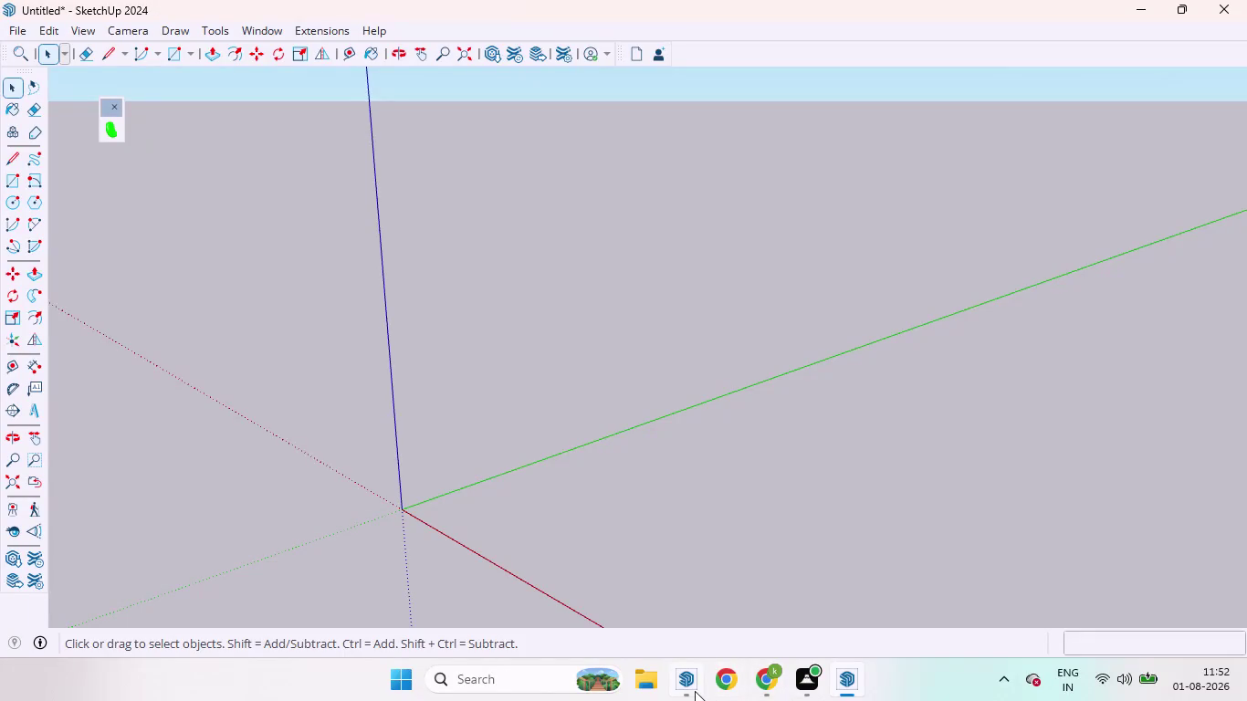
Open File Explorer from the taskbar beside the blank SketchUp model.
click(651, 682)
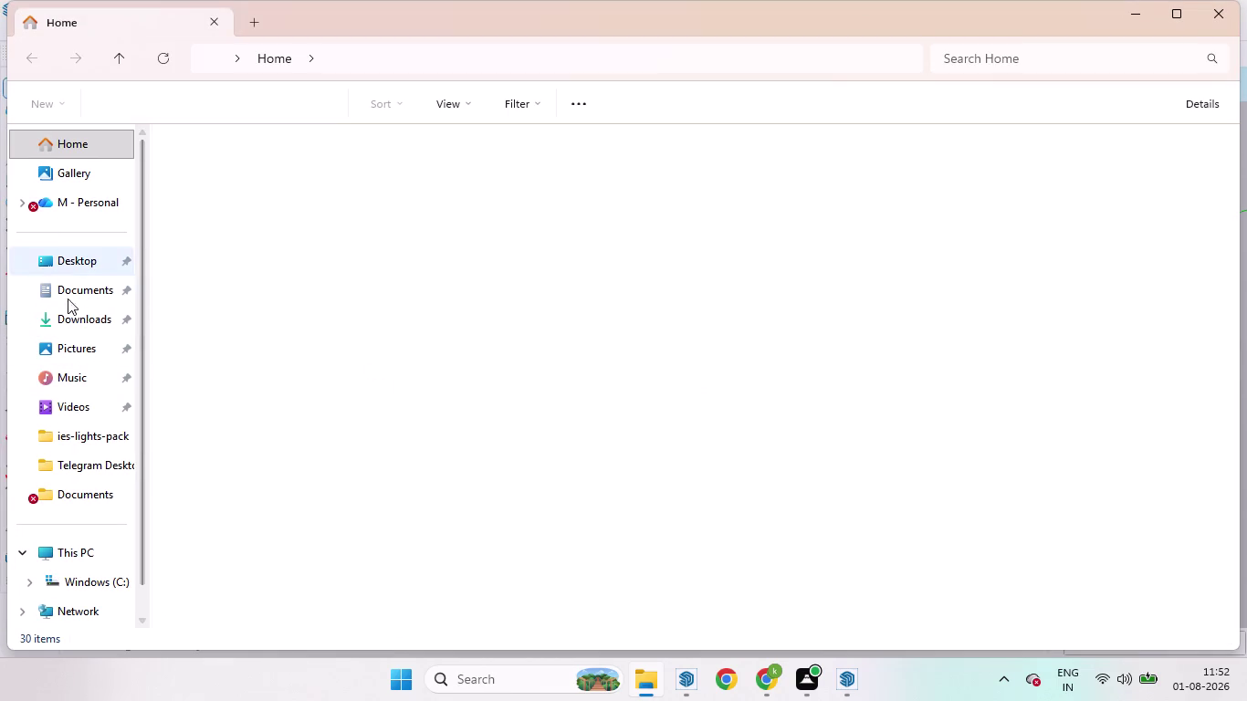
Open the 't_v unit' reference photo from the Downloads folder in Photos.
click(62, 315)
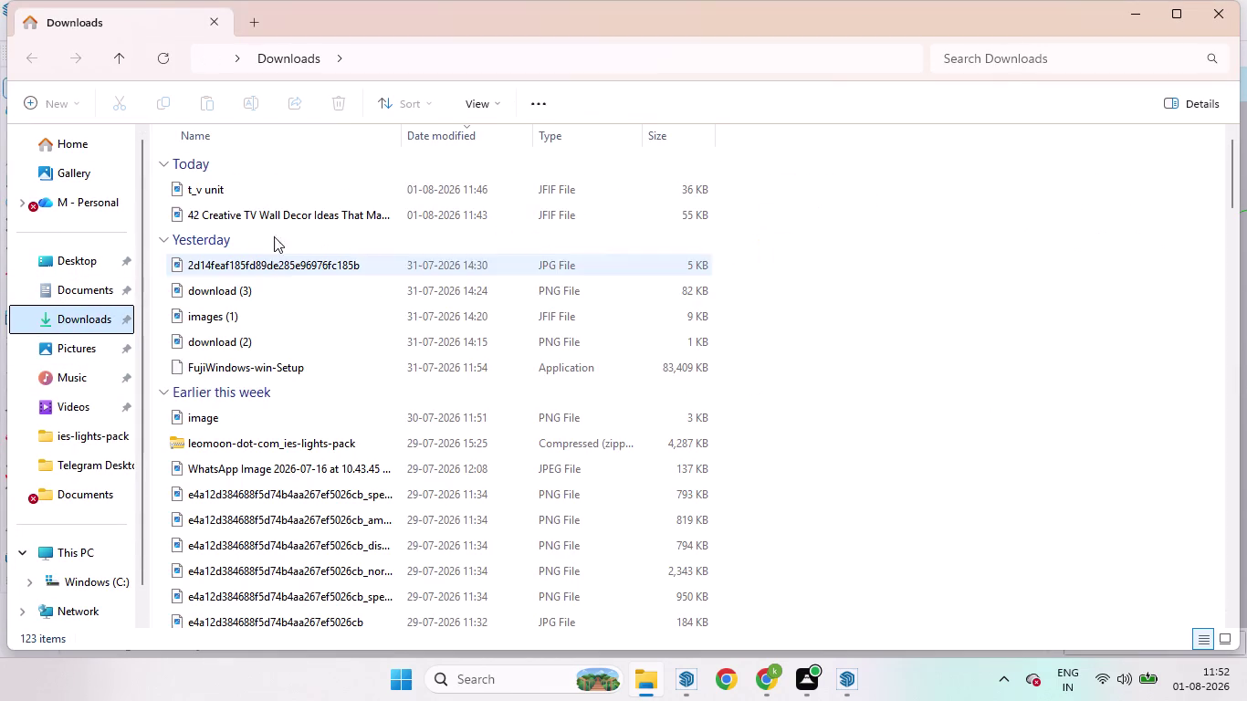
click(241, 198)
double_click(288, 196)
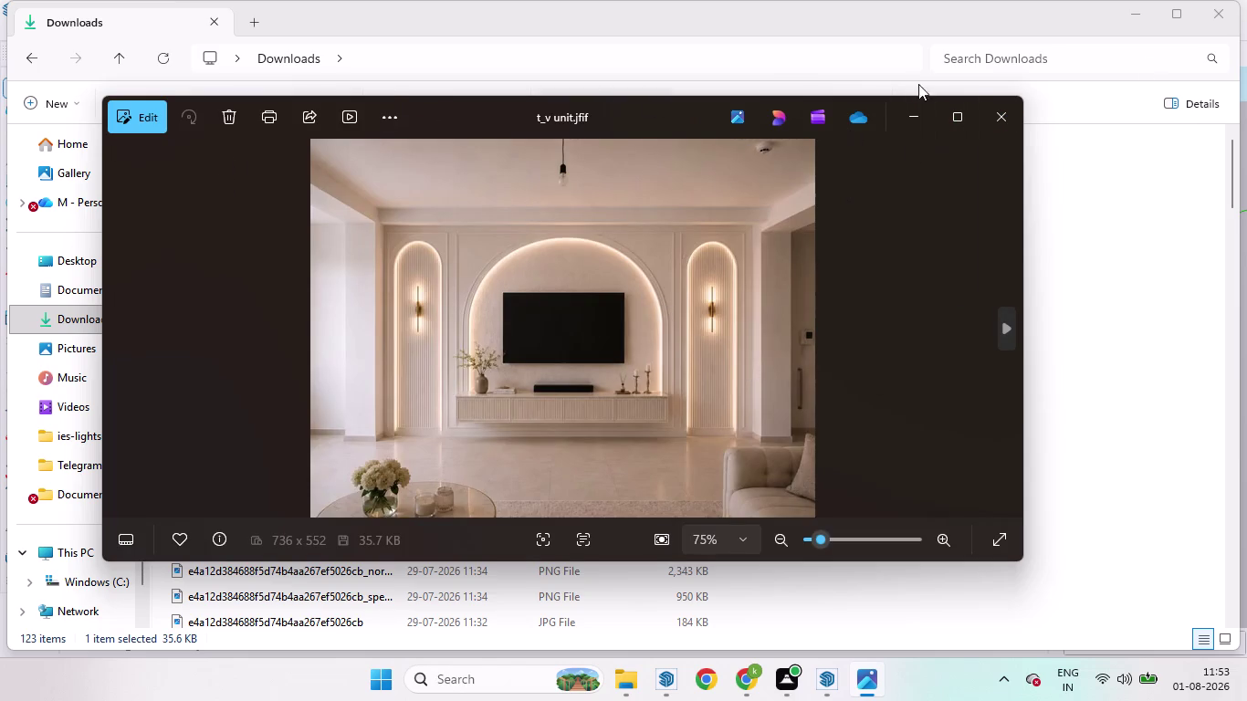
Move the Photos window aside, nudge the SketchUp axes view, and bring the photo back.
click(1221, 19)
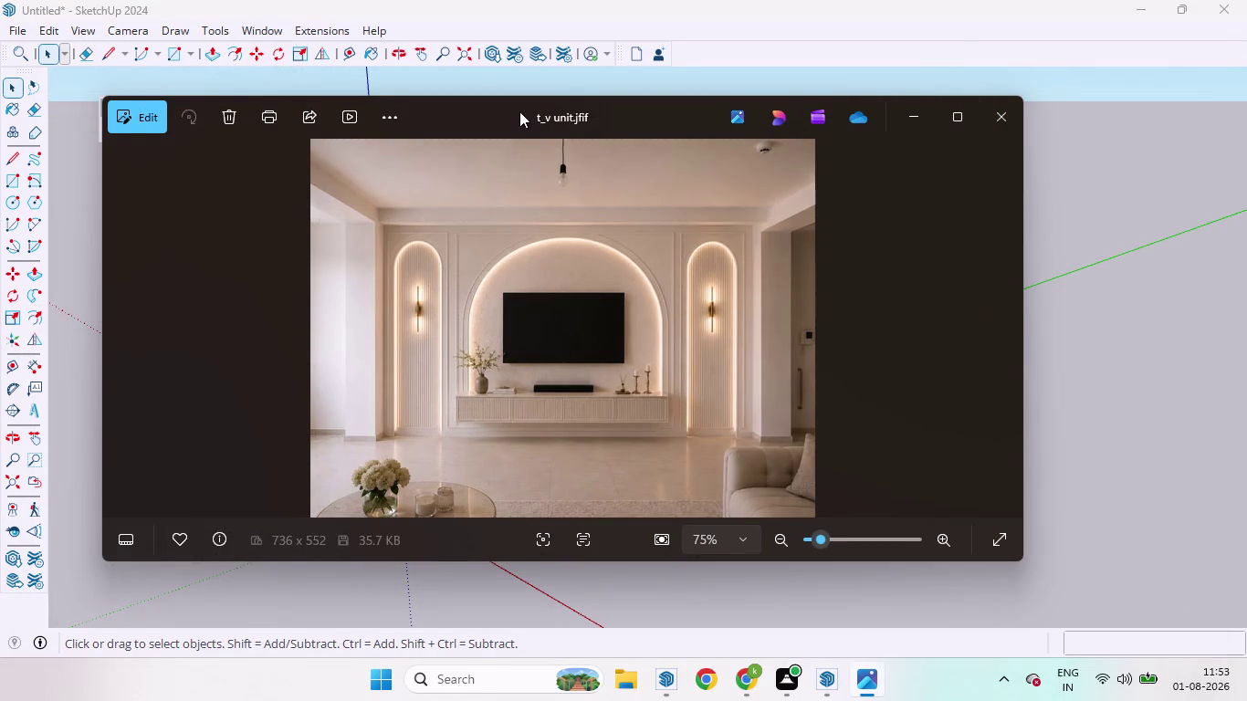
drag(519, 111, 1018, 196)
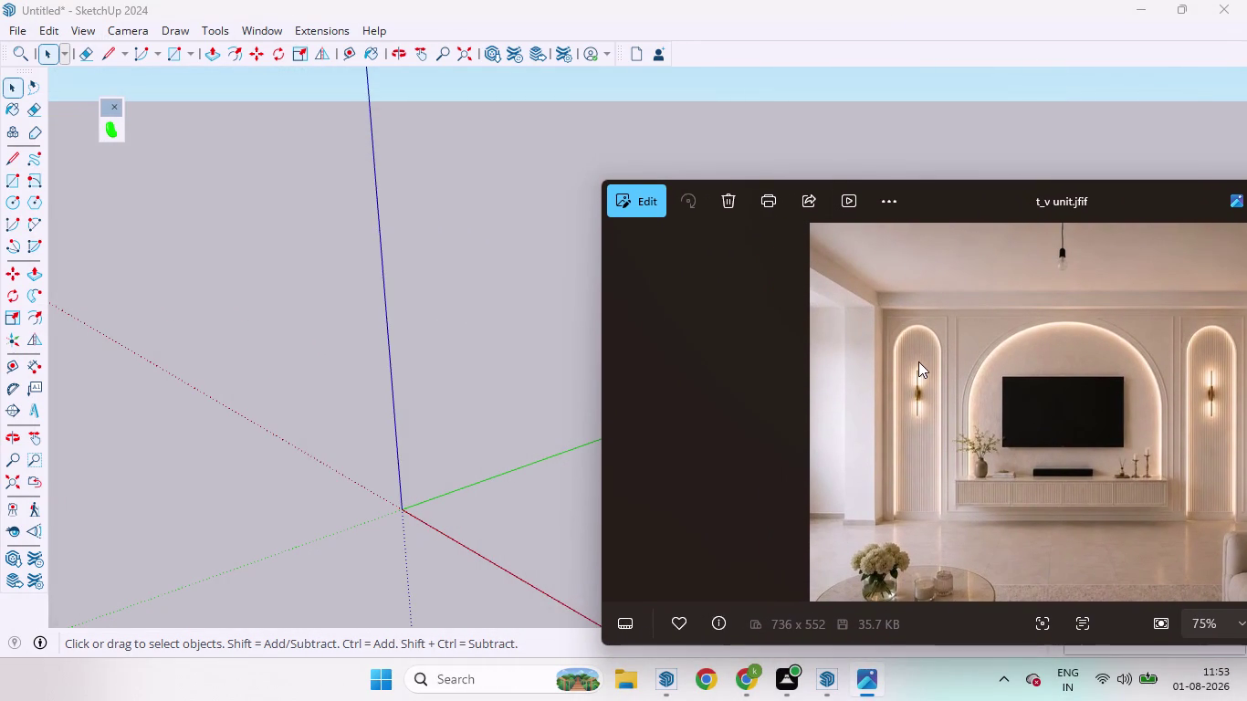
scroll(down, 3)
middle_drag(322, 324, 372, 323)
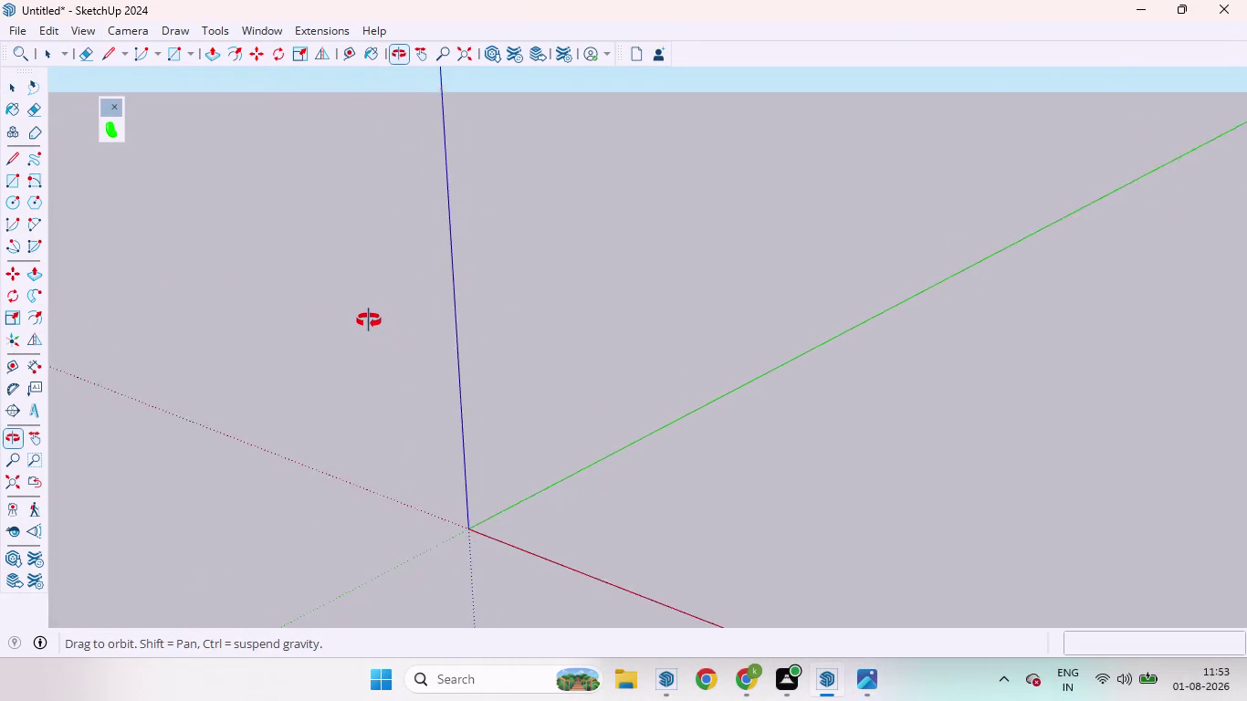
middle_drag(372, 323, 368, 321)
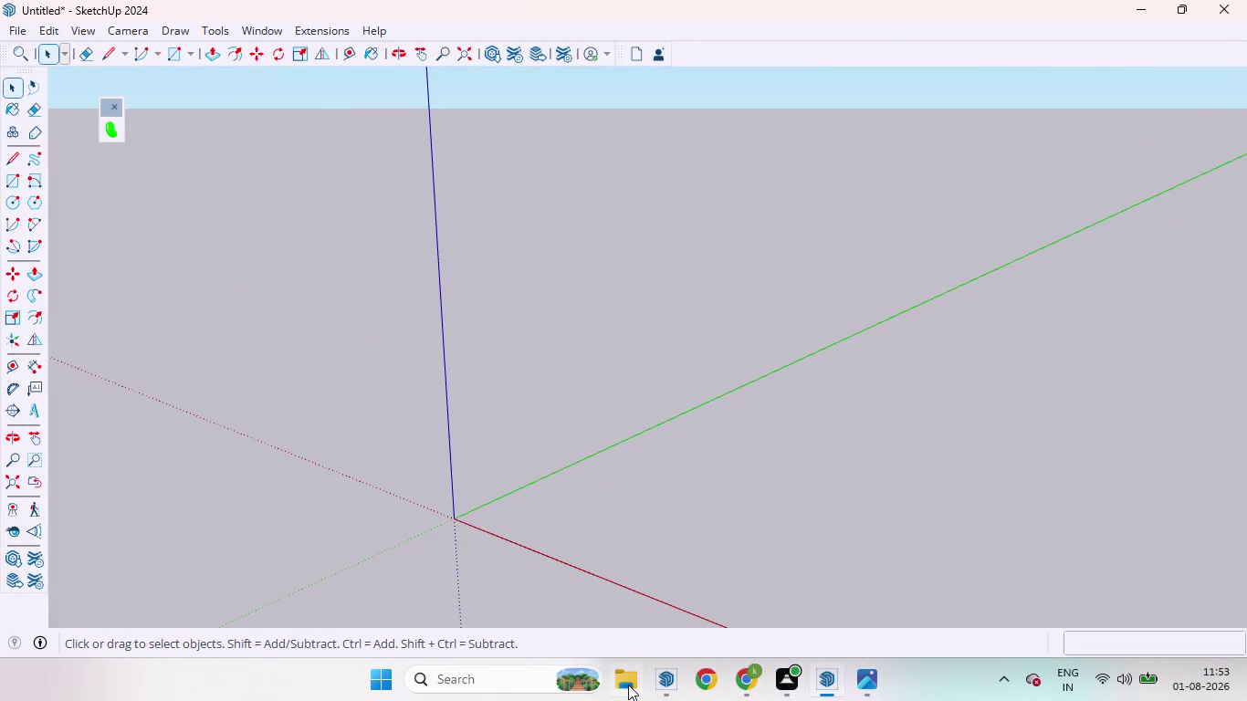
click(868, 597)
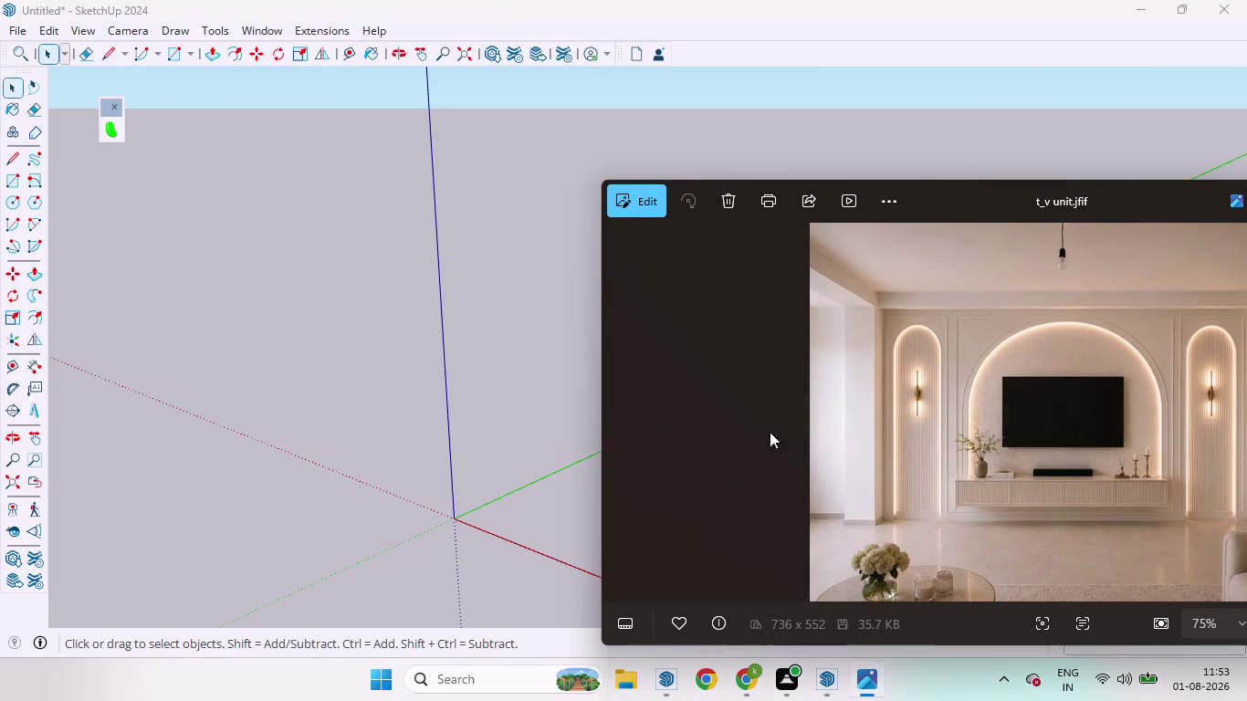
Snap the reference photo to the left half and SketchUp to the right half.
scroll(down, 3)
scroll(up, 3)
scroll(down, 3)
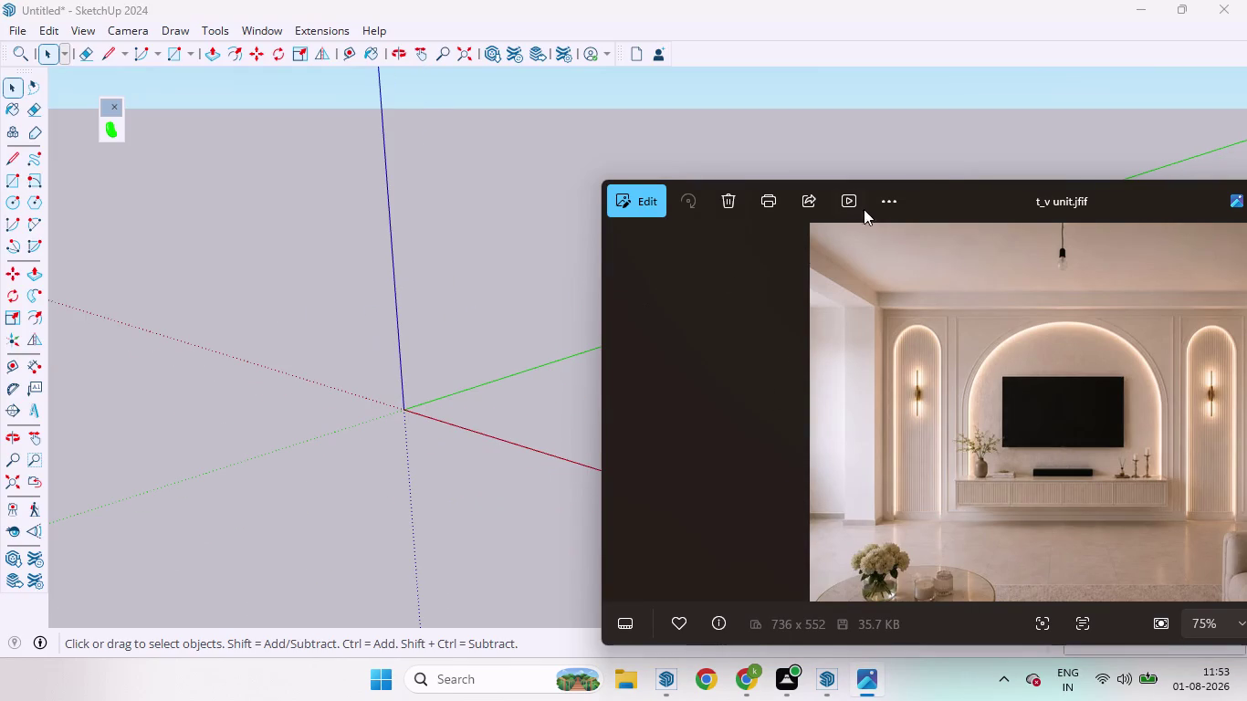
drag(949, 203, 982, 0)
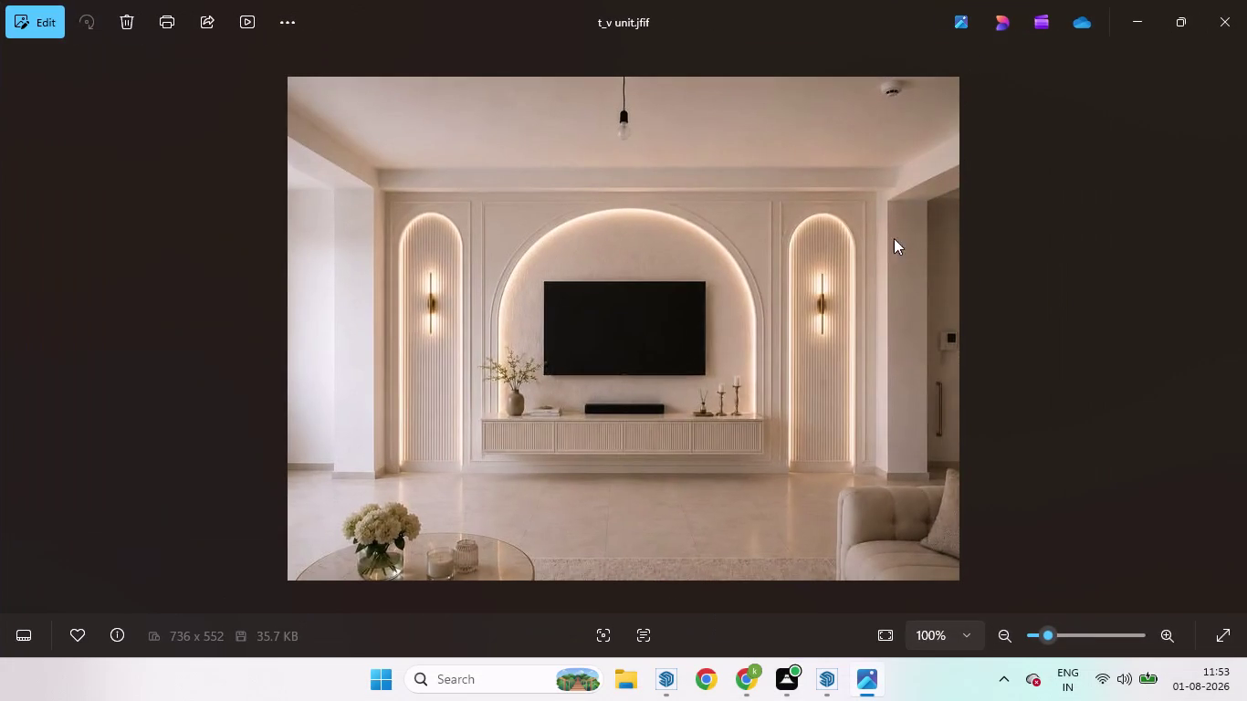
drag(755, 13, 998, 186)
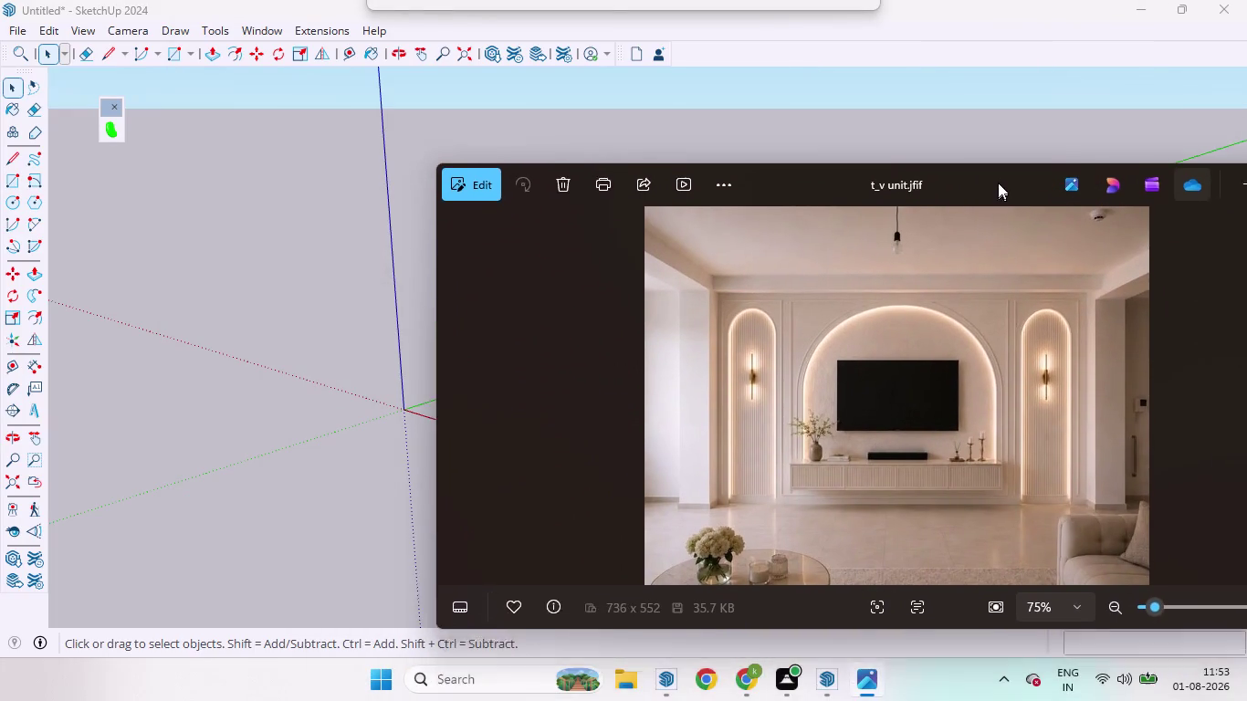
drag(998, 187, 118, 279)
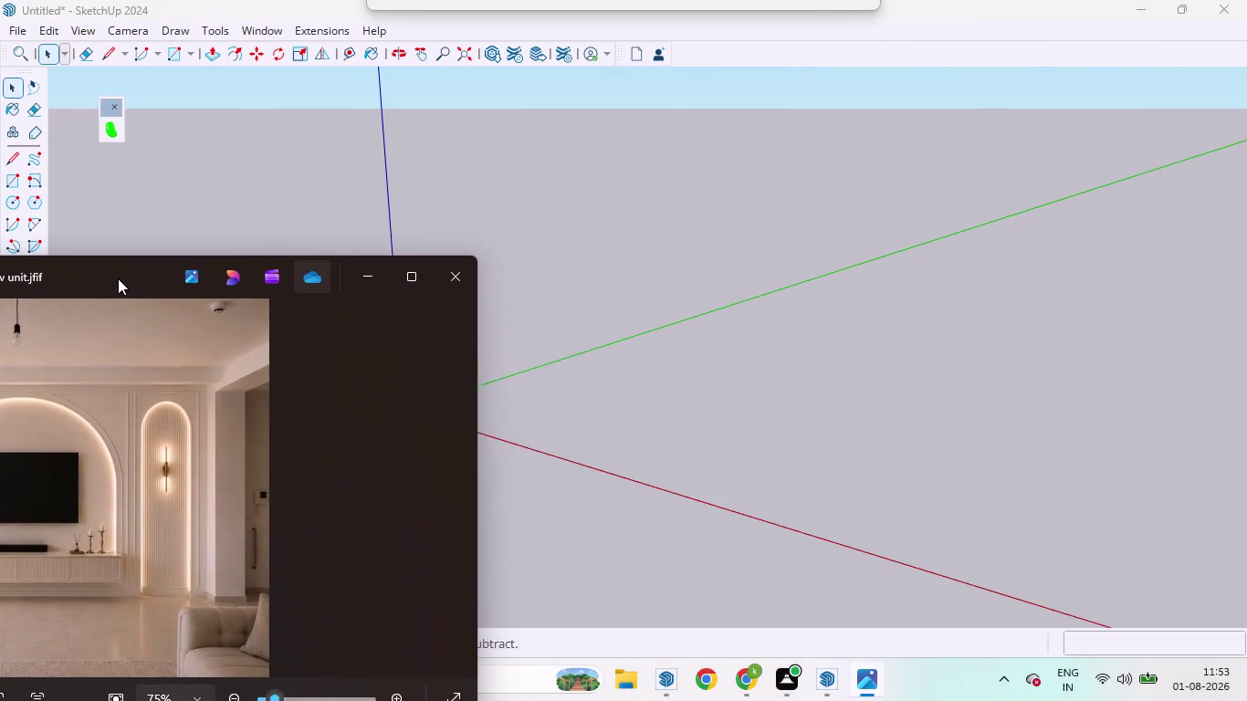
drag(117, 278, 0, 245)
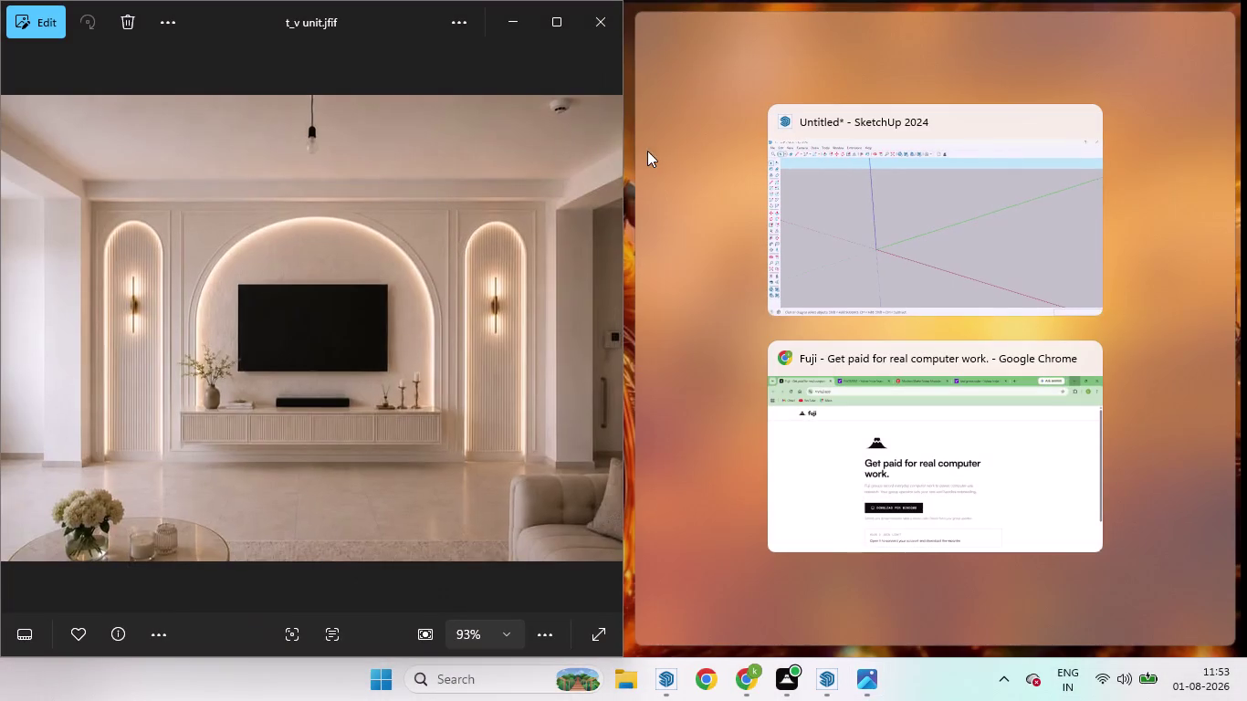
click(866, 237)
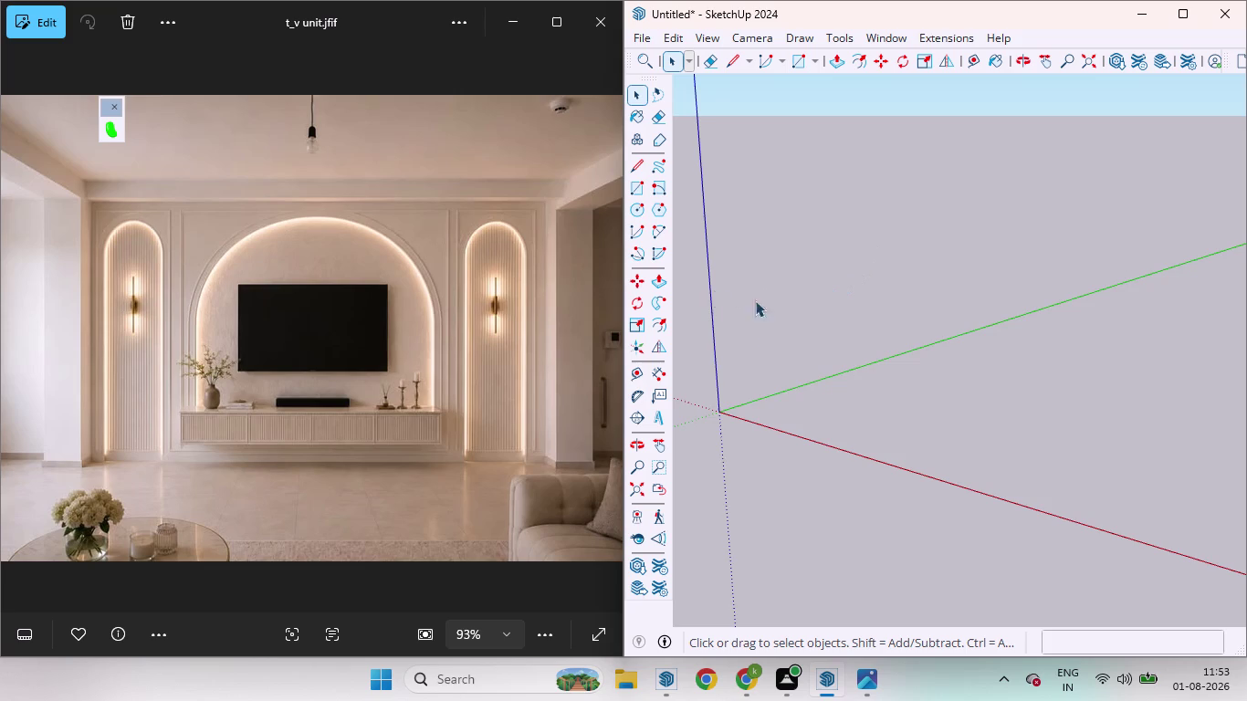
Drag the split divider left to narrow the photo and widen the SketchUp area.
scroll(down, 3)
scroll(up, 3)
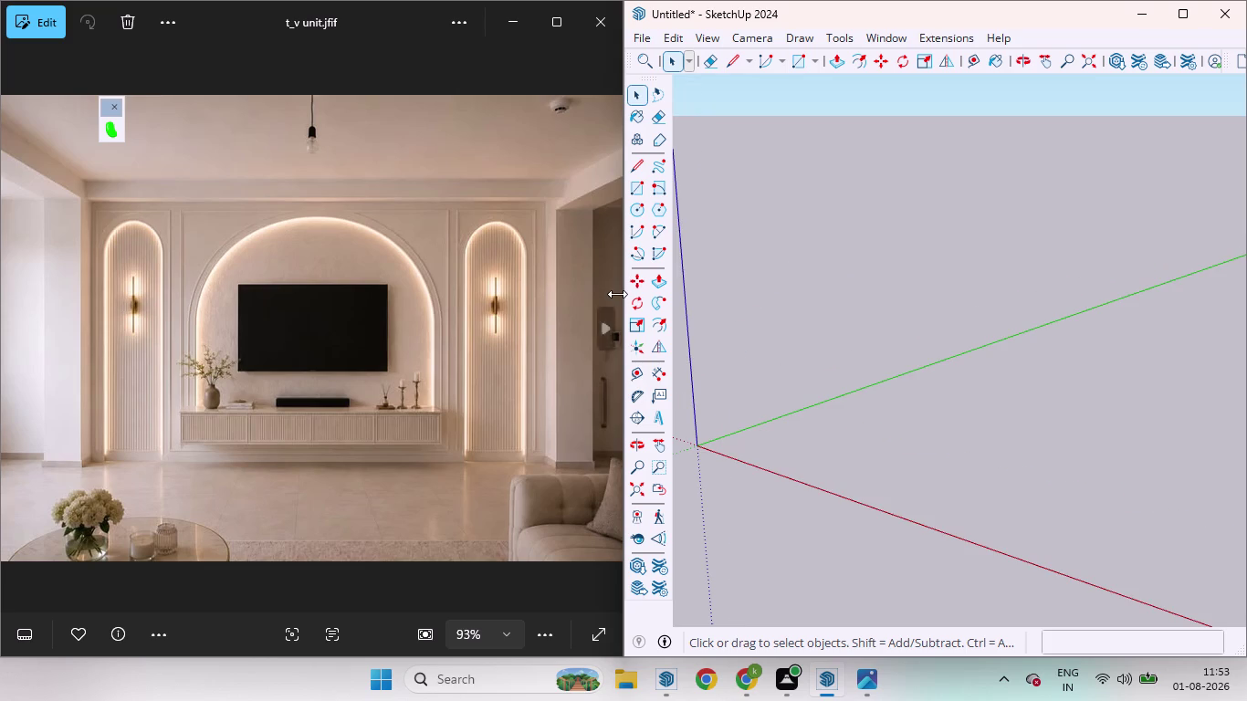
drag(619, 294, 463, 293)
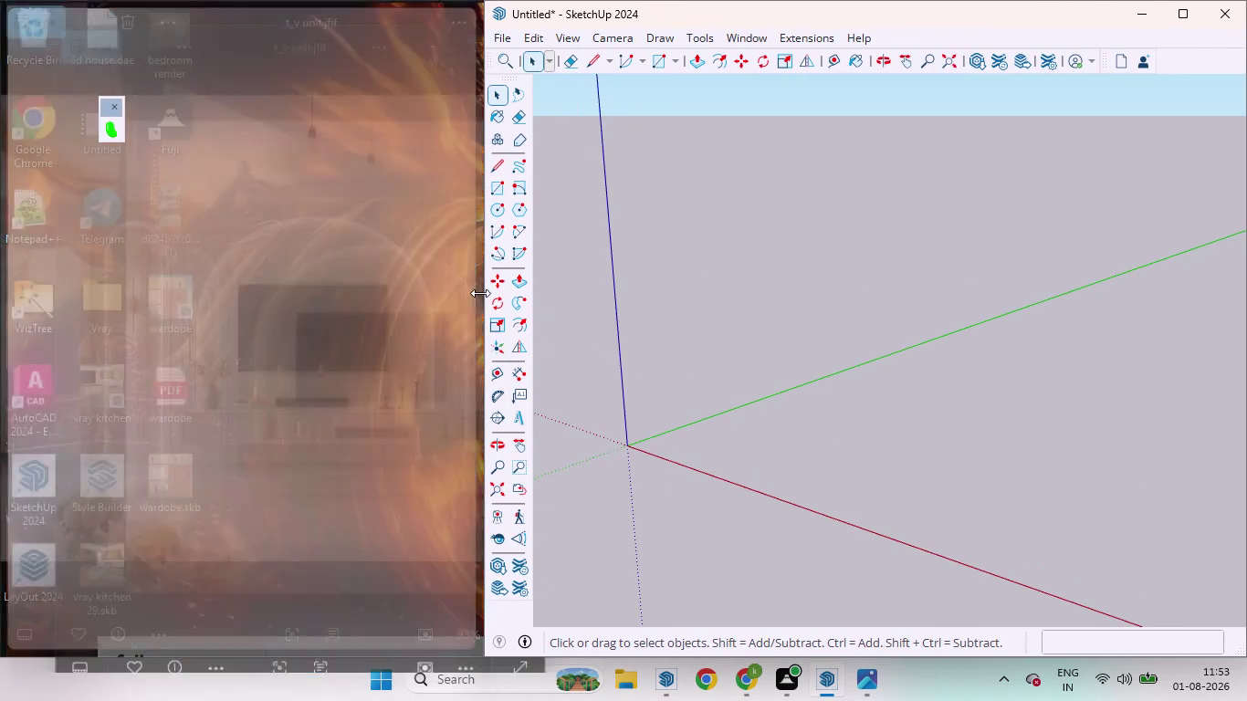
scroll(down, 3)
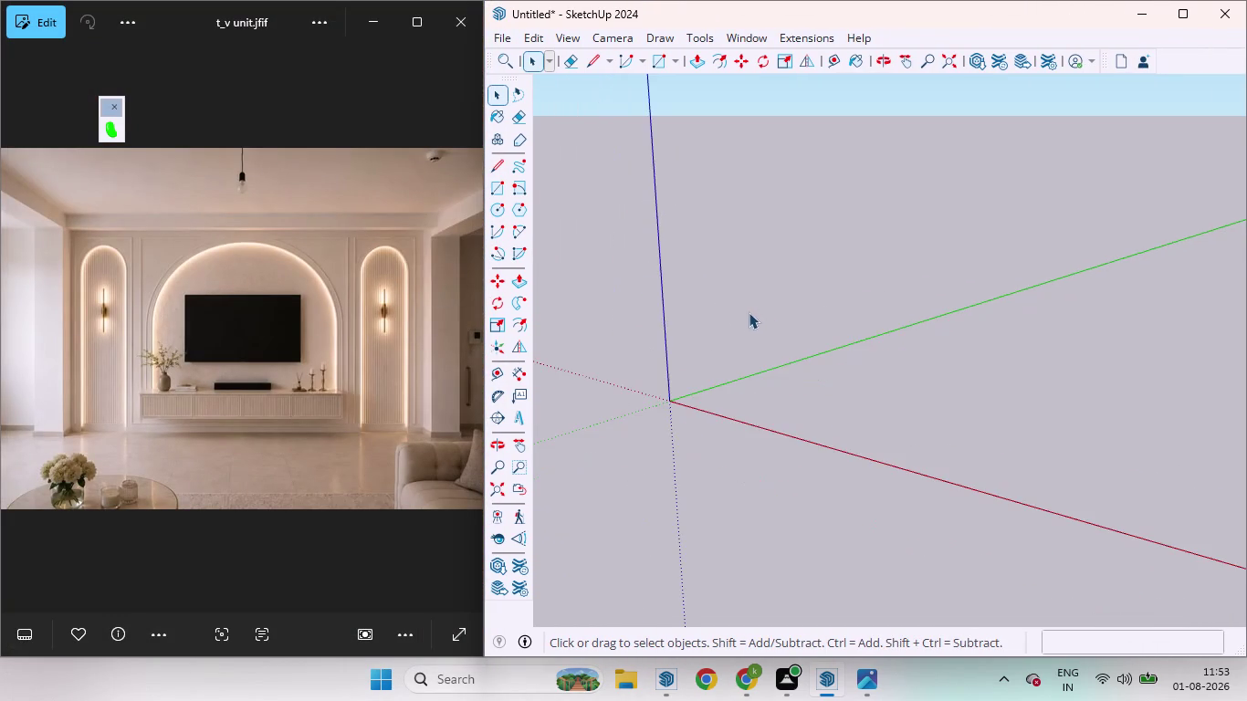
scroll(up, 3)
Orbit and zoom to frame the axes origin for drawing.
scroll(up, 3)
middle_drag(818, 259, 964, 180)
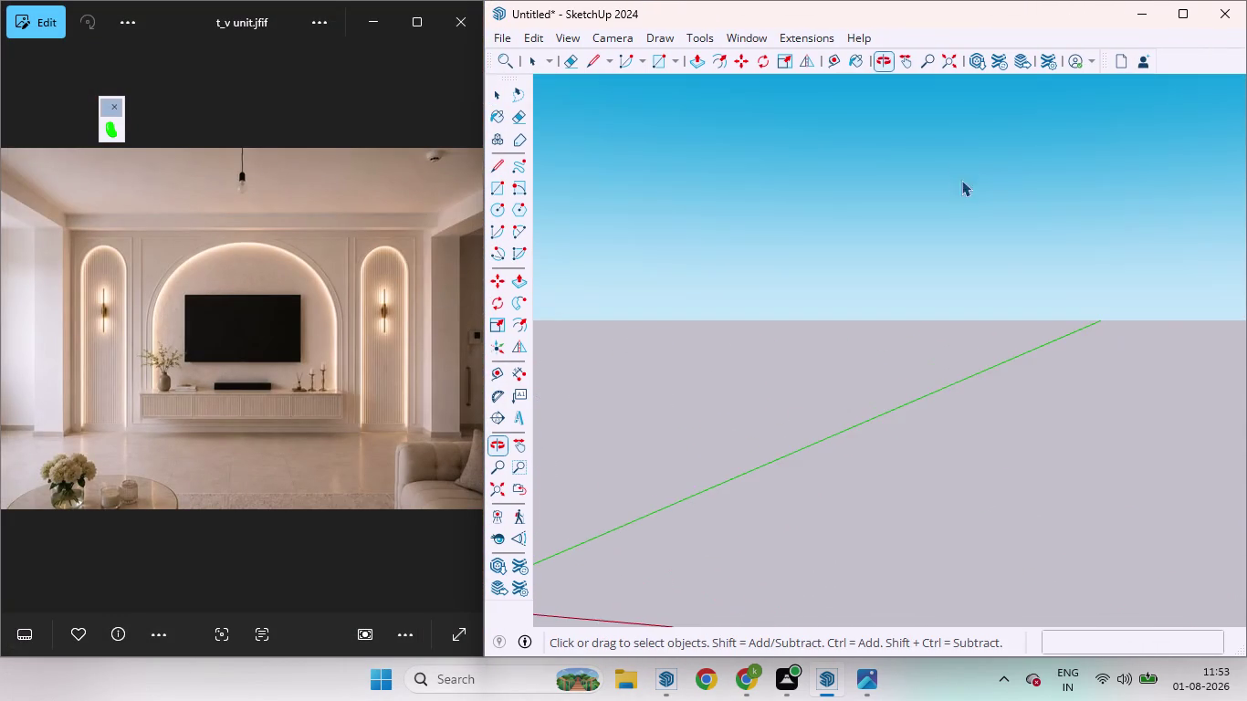
scroll(down, 3)
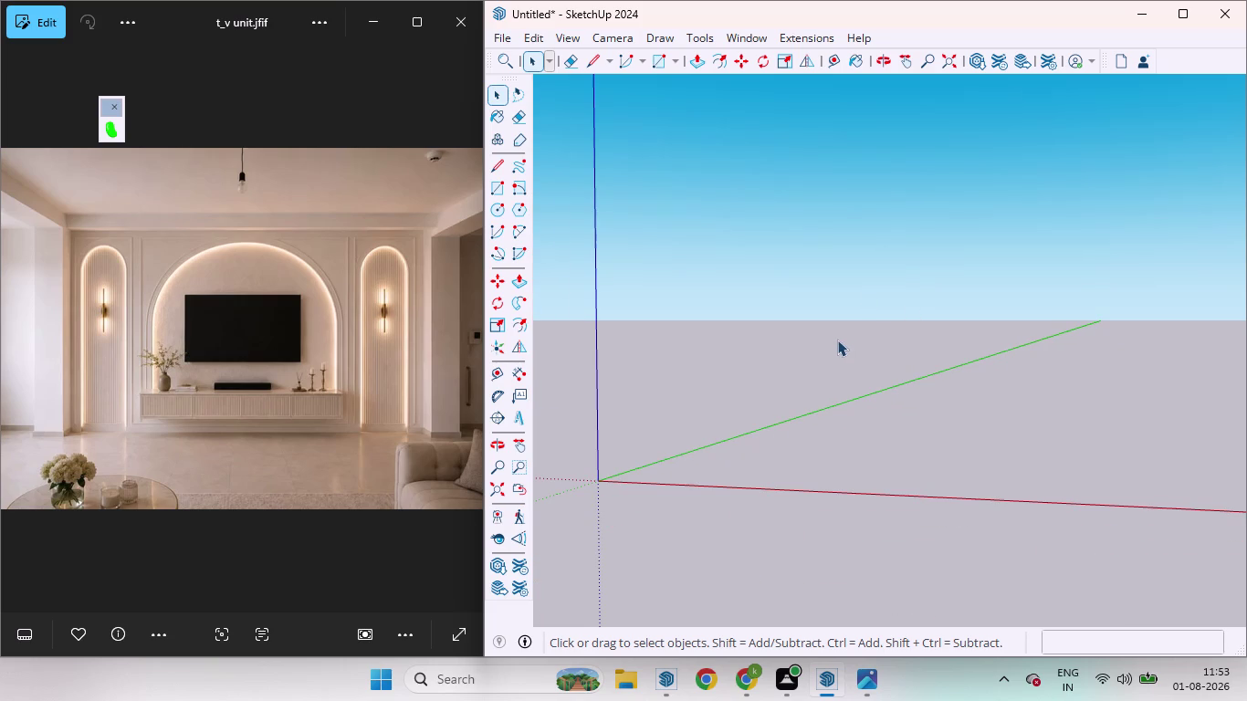
scroll(up, 3)
scroll(down, 3)
middle_drag(793, 362, 783, 481)
scroll(up, 3)
scroll(down, 3)
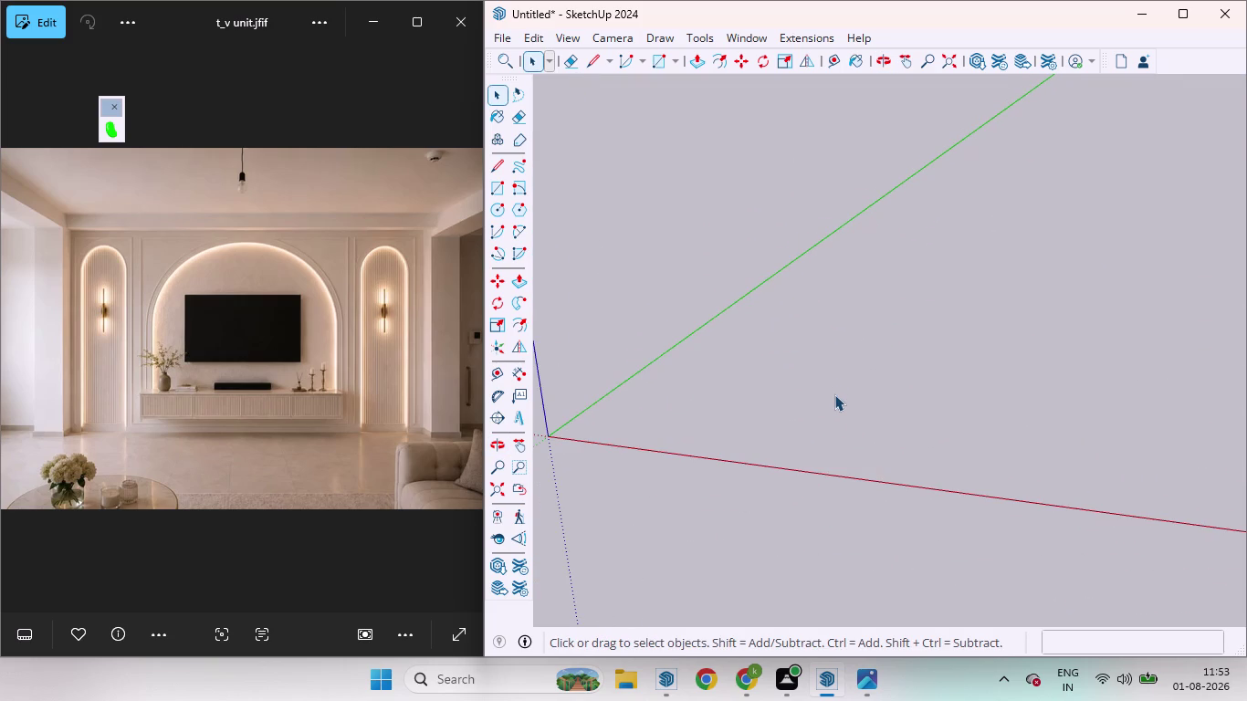
Draw a 10' line along the green axis, then undo it.
key(l)
click(598, 432)
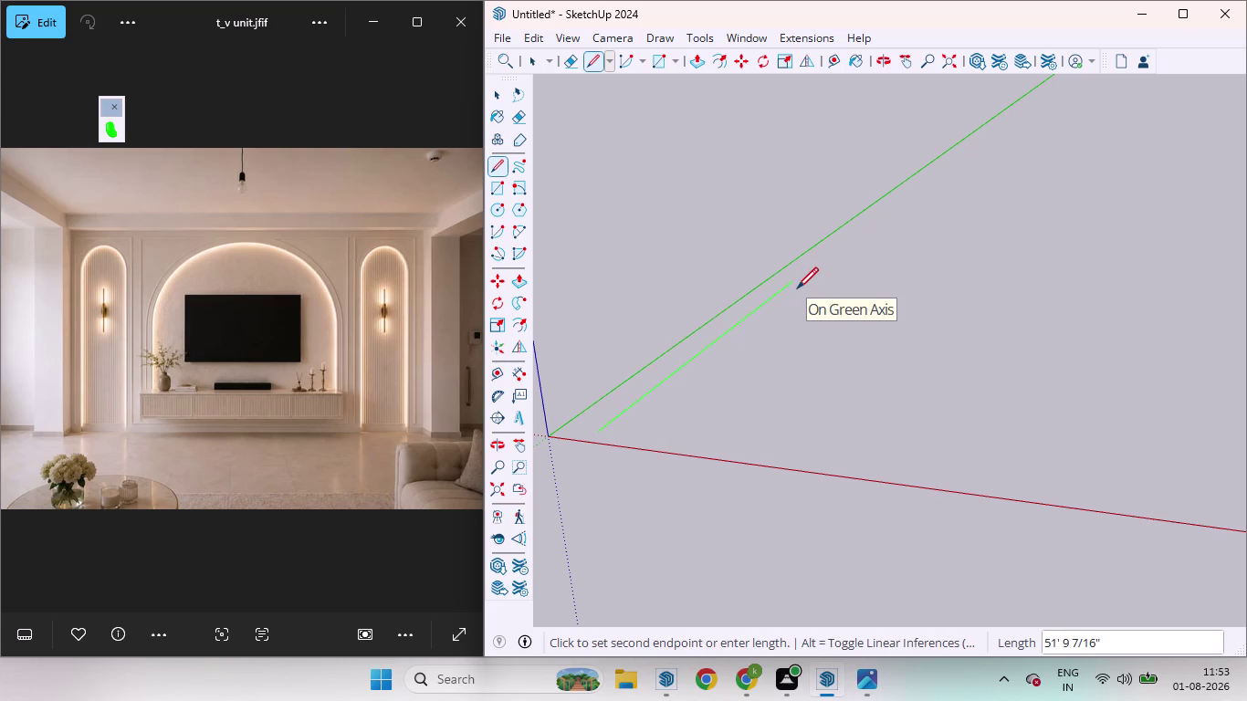
text(10)
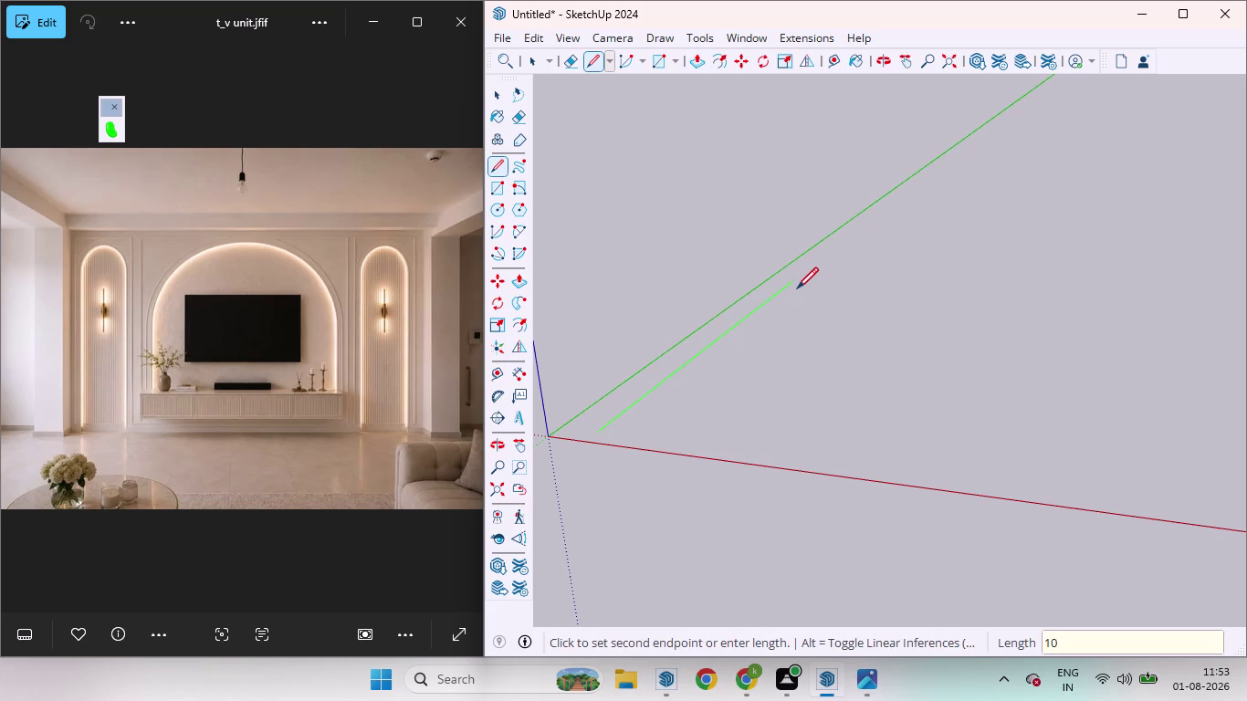
text(')
key(Return)
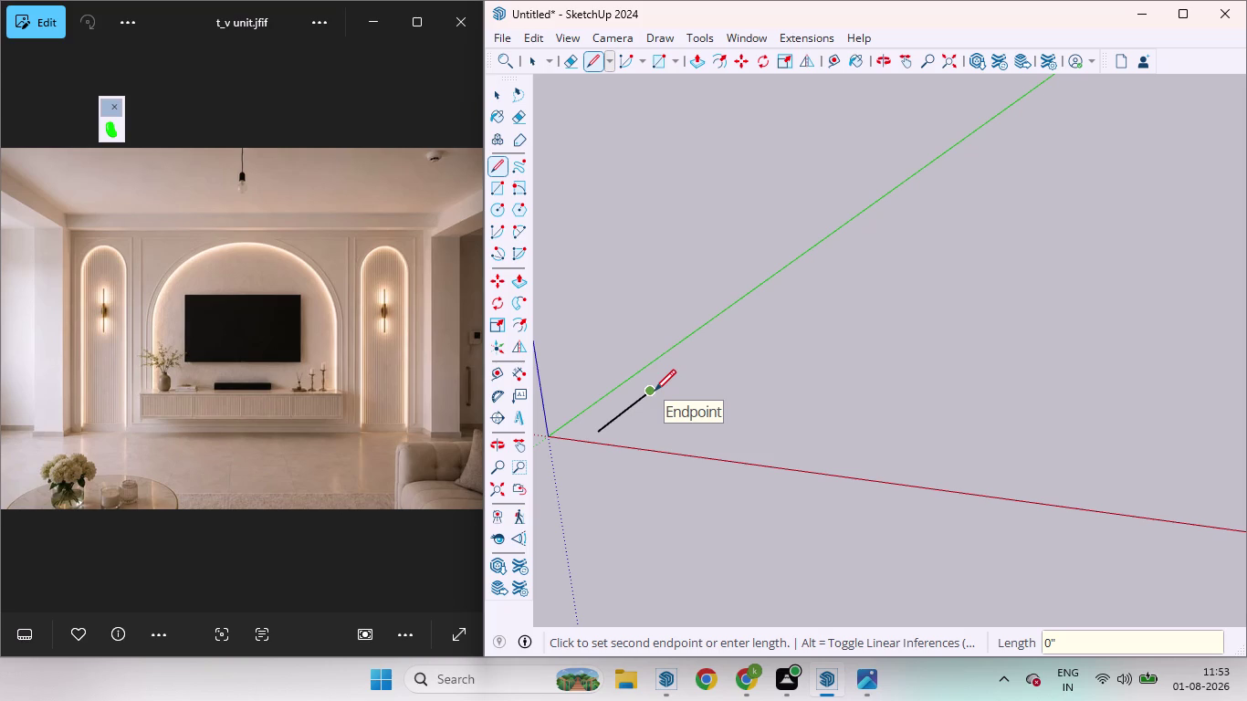
key(ctrl+z)
key(ctrl+z)
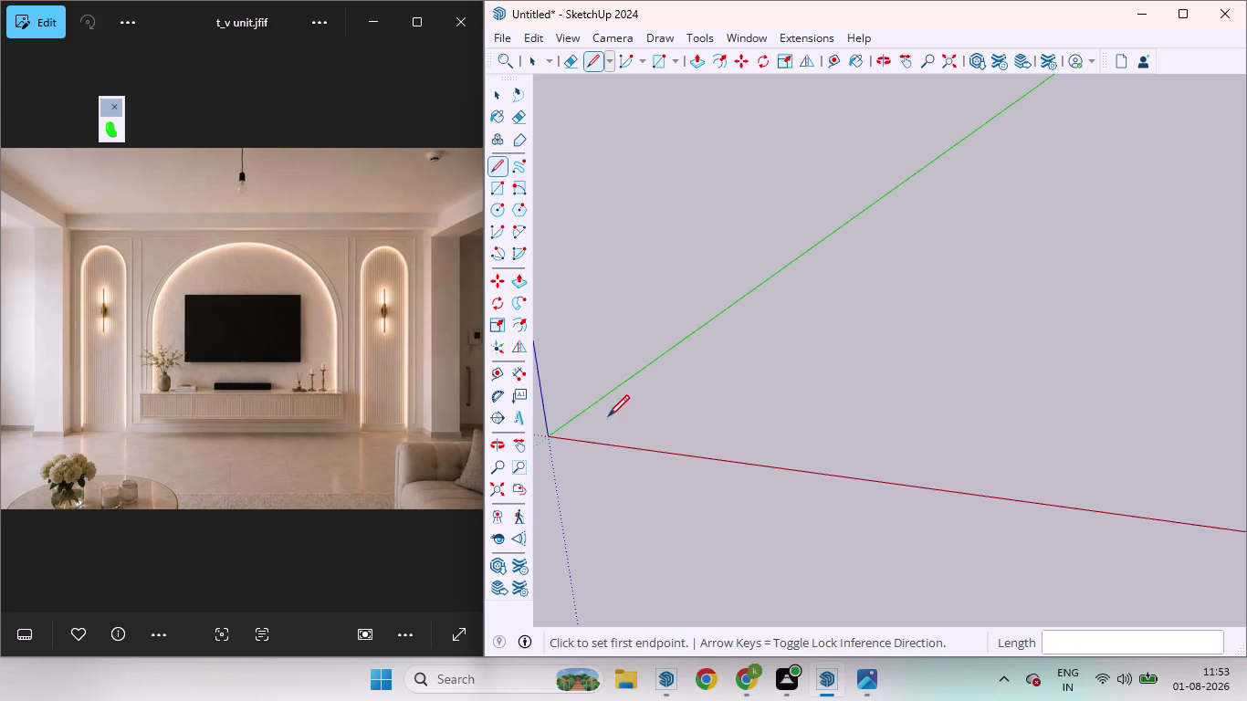
Redraw the 10' edge along the green axis and add a 12' second edge.
click(598, 425)
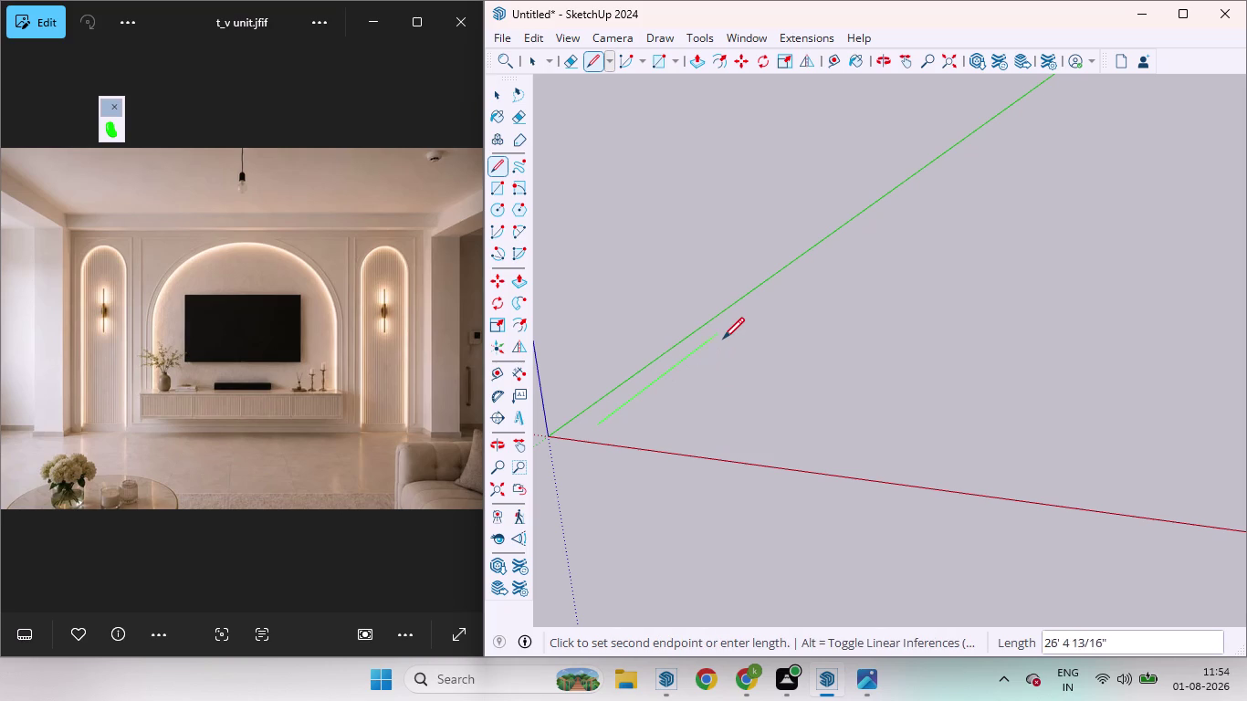
text(10')
key(Return)
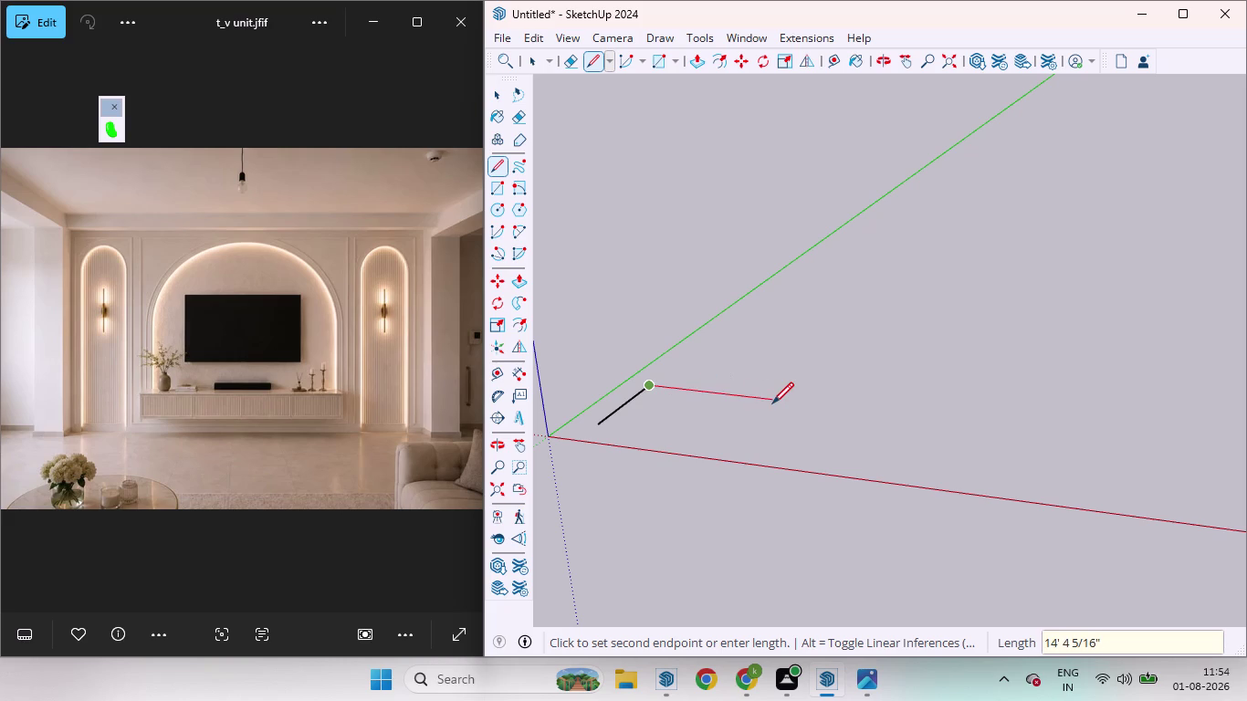
text(12)
text(')
key(Return)
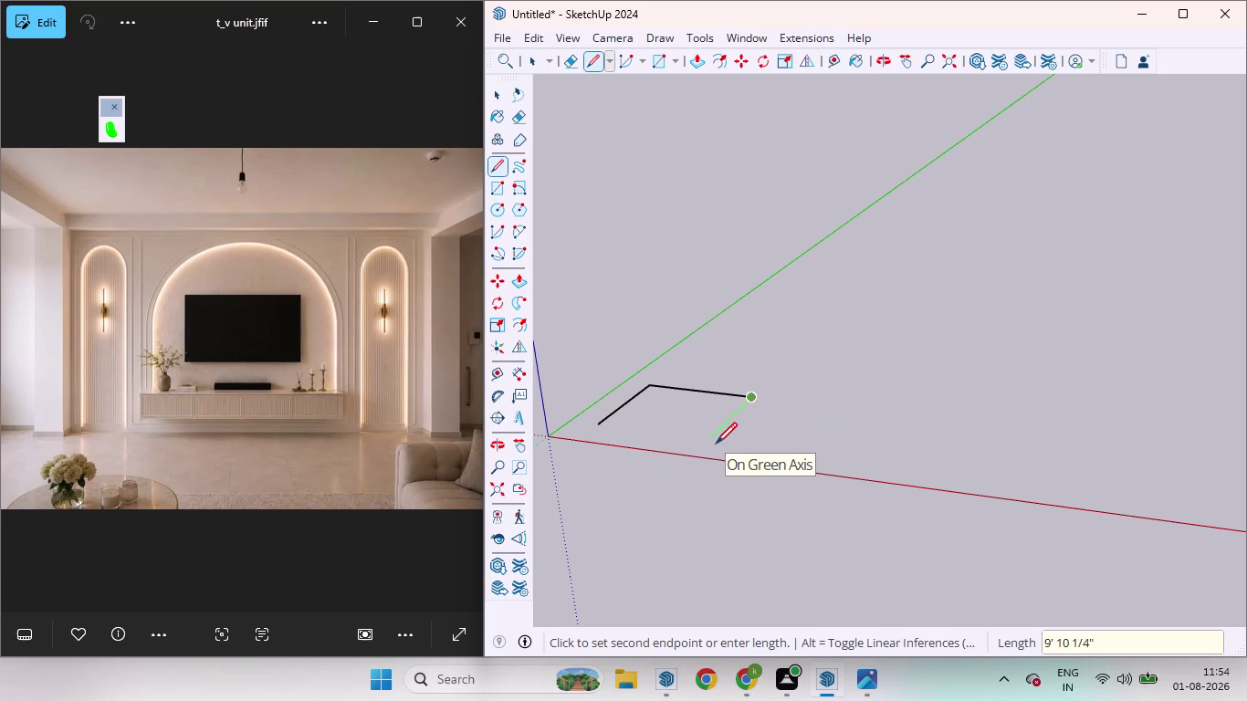
Add a 10' third edge and close the outline at the start point.
key(1)
key(0)
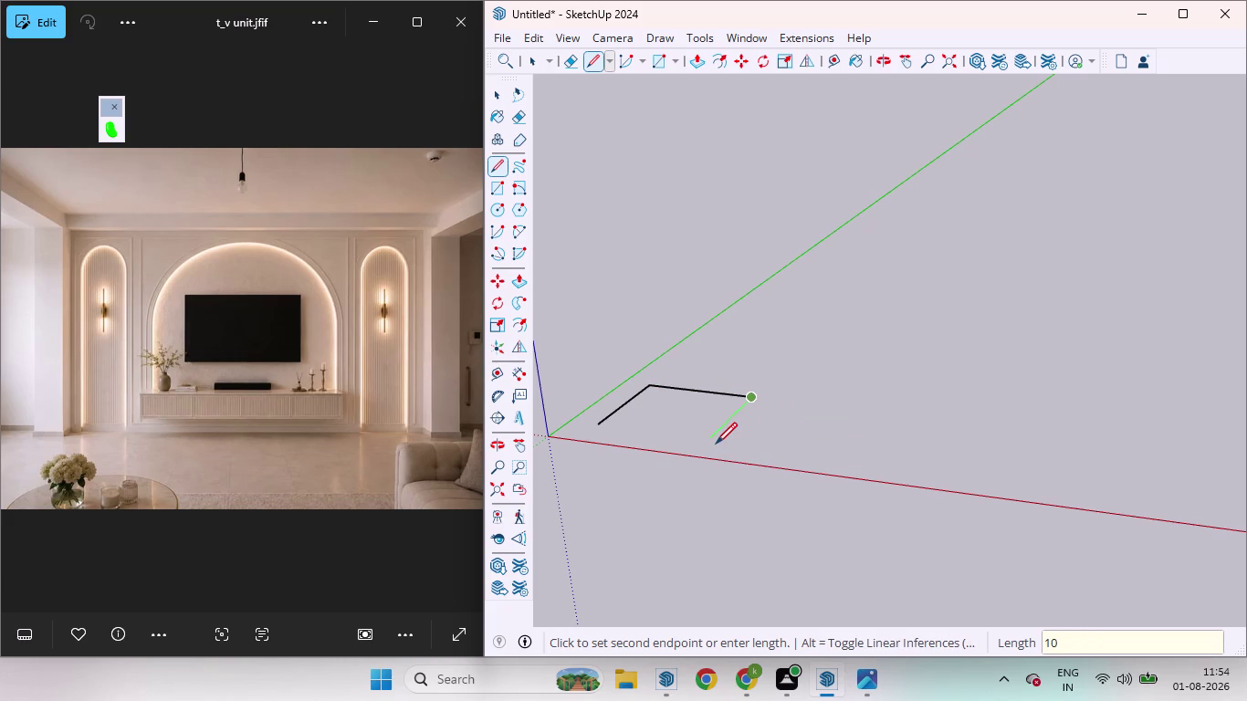
key(apostrophe)
key(Return)
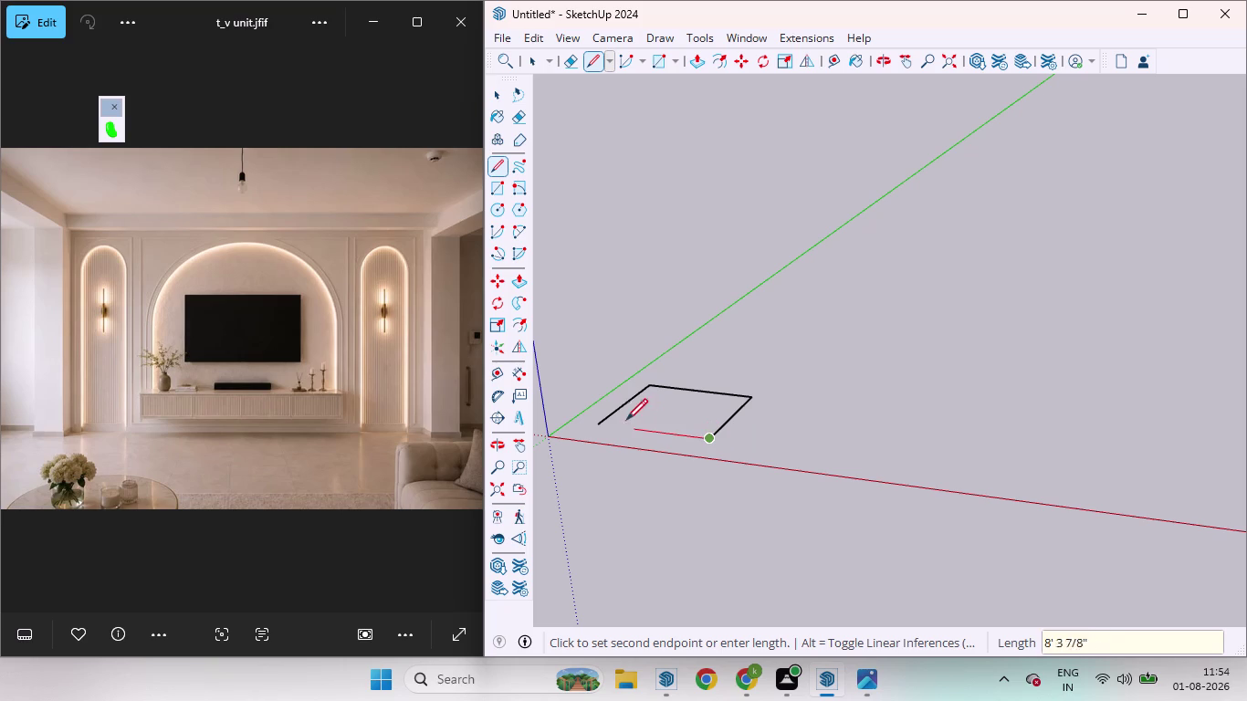
click(599, 422)
key(space)
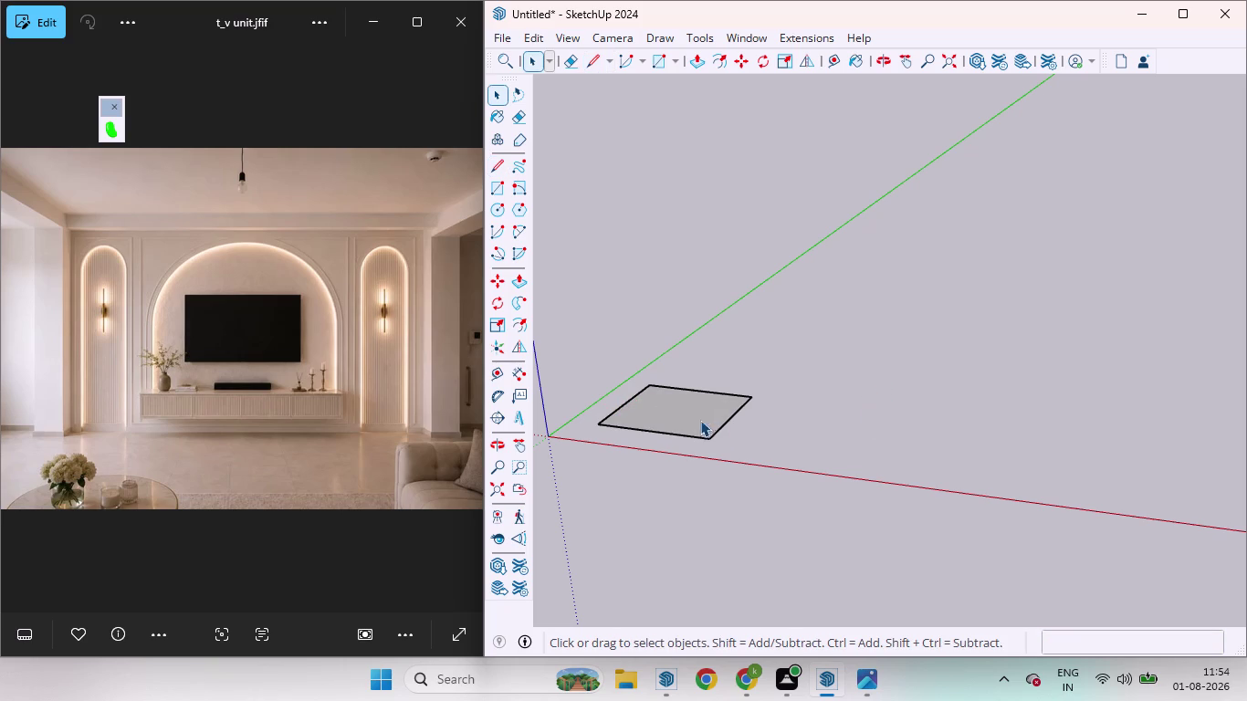
Zoom in on the base face, select it and bring up its context menu.
scroll(down, 3)
middle_drag(670, 399, 761, 411)
scroll(up, 3)
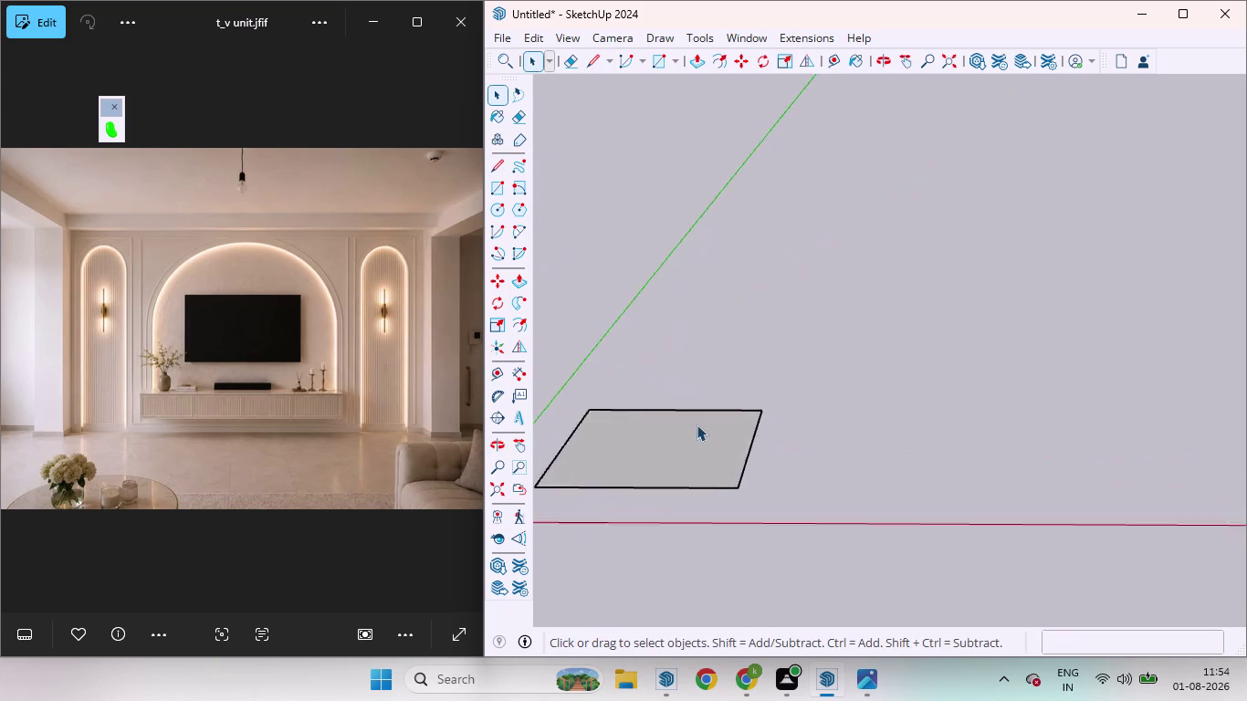
scroll(up, 3)
scroll(down, 3)
scroll(up, 3)
scroll(down, 3)
scroll(down, 3)
scroll(up, 3)
double_click(688, 421)
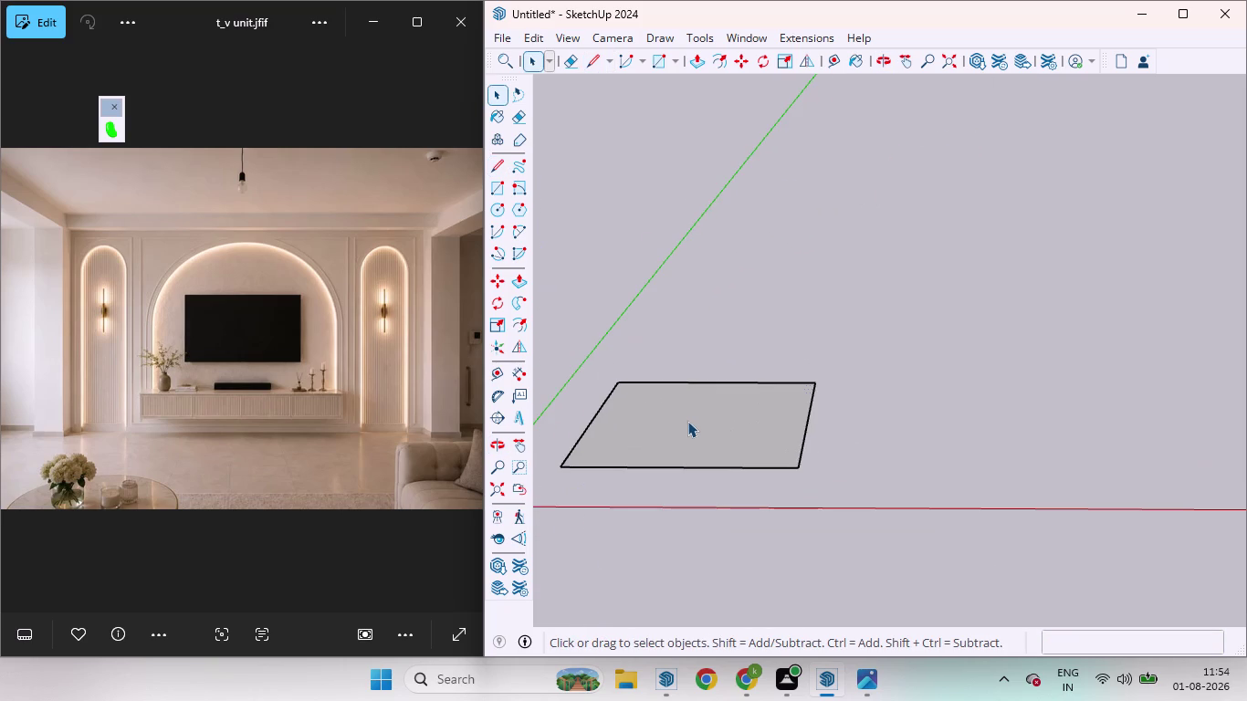
click(687, 421)
right_click(688, 421)
Select the base face with its edges and apply a context-menu action.
double_click(668, 423)
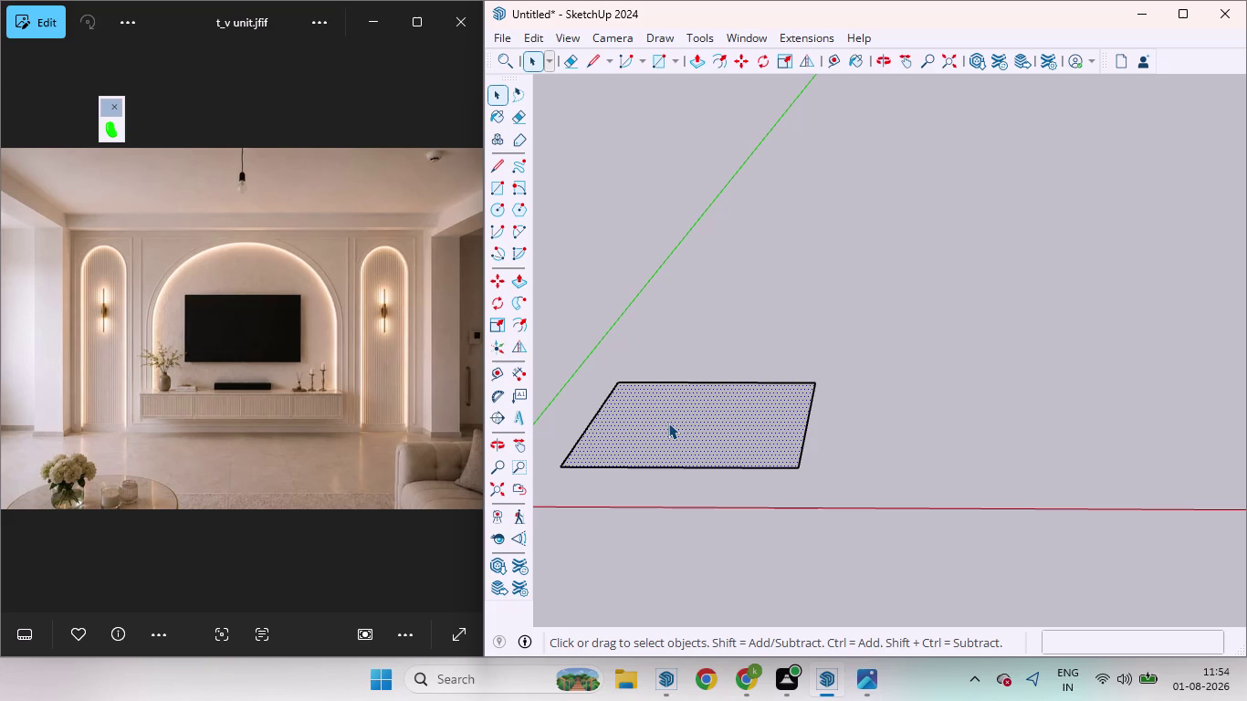
click(668, 423)
click(661, 423)
double_click(660, 426)
right_click(659, 426)
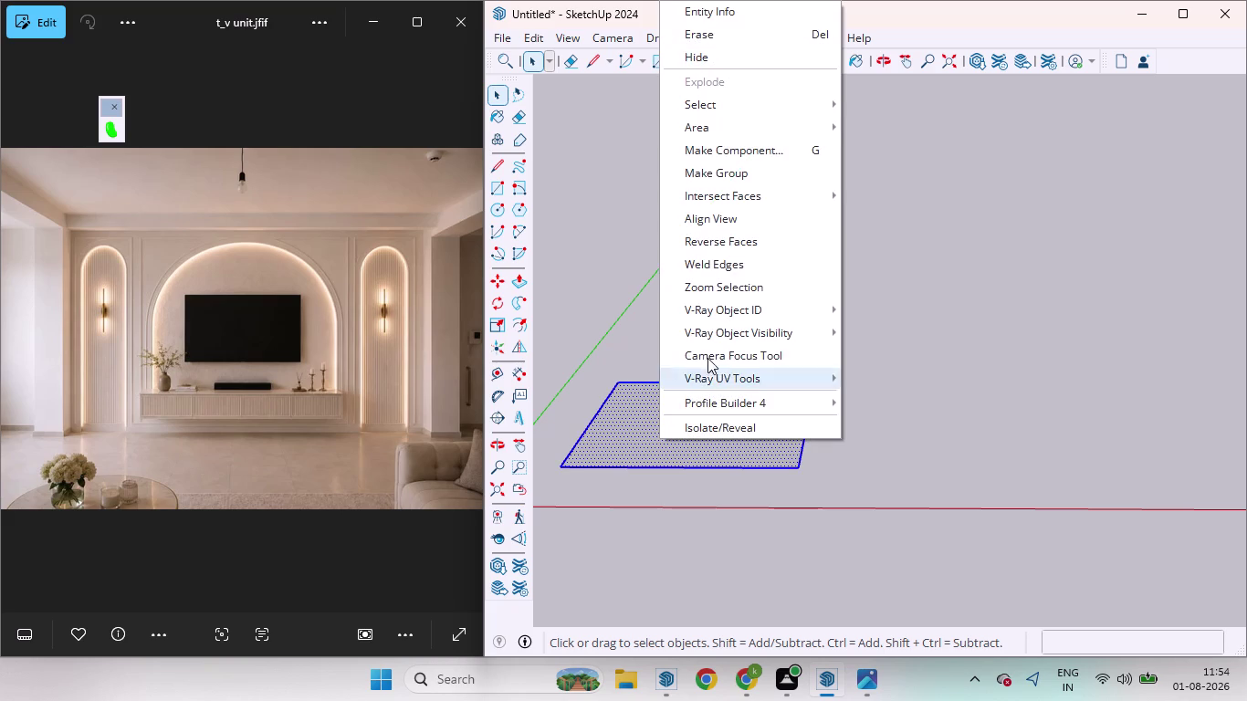
click(745, 176)
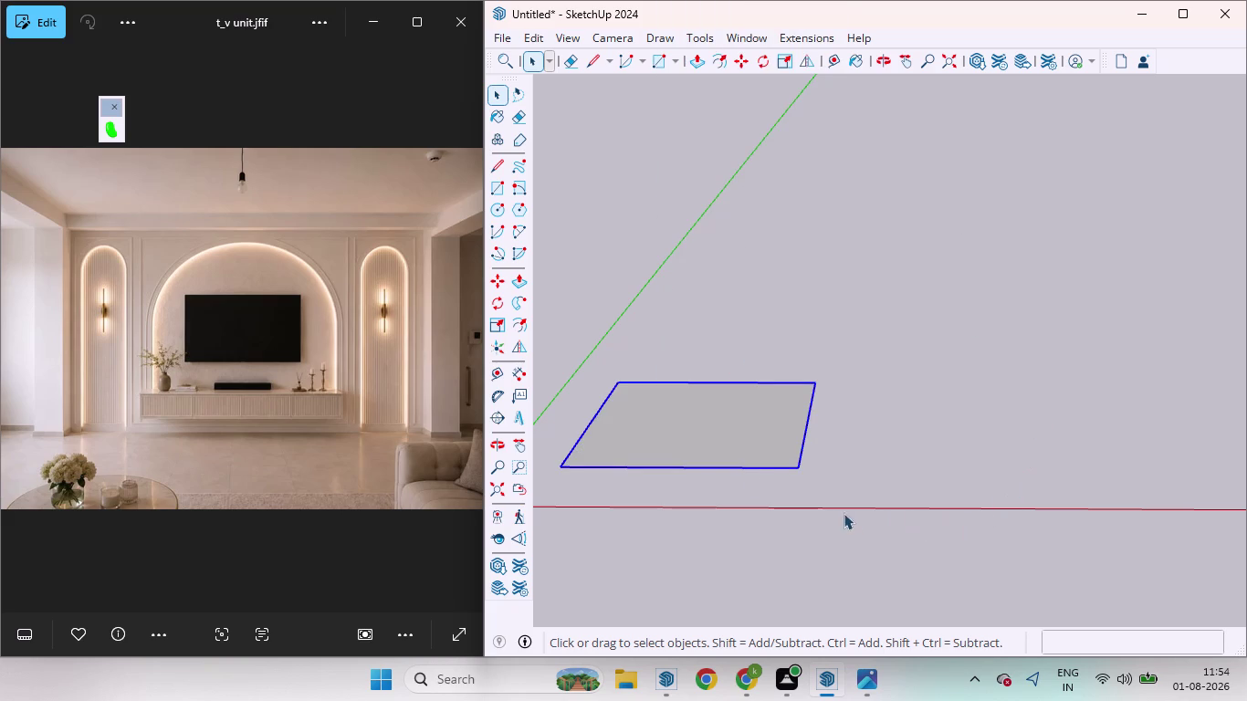
click(687, 403)
double_click(703, 455)
triple_click(702, 439)
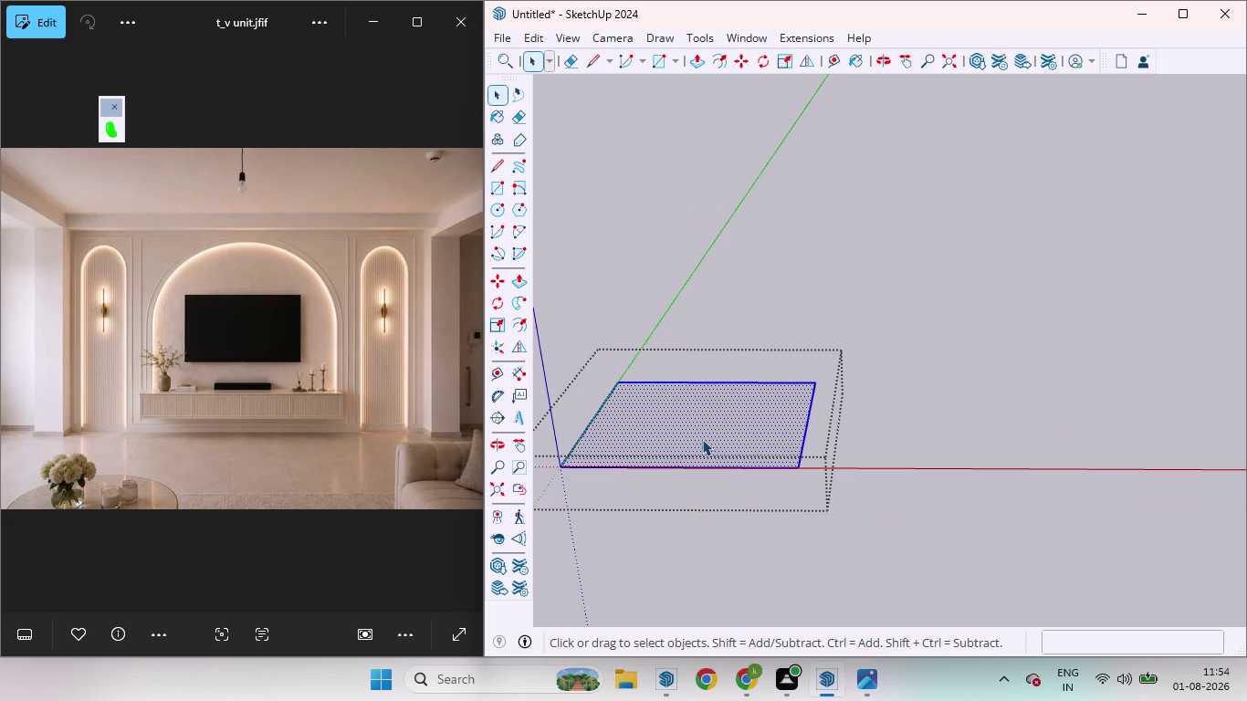
Push/Pull the base face up into a slab 6 thick.
key(p)
drag(702, 440, 708, 417)
key(6)
key(Return)
key(space)
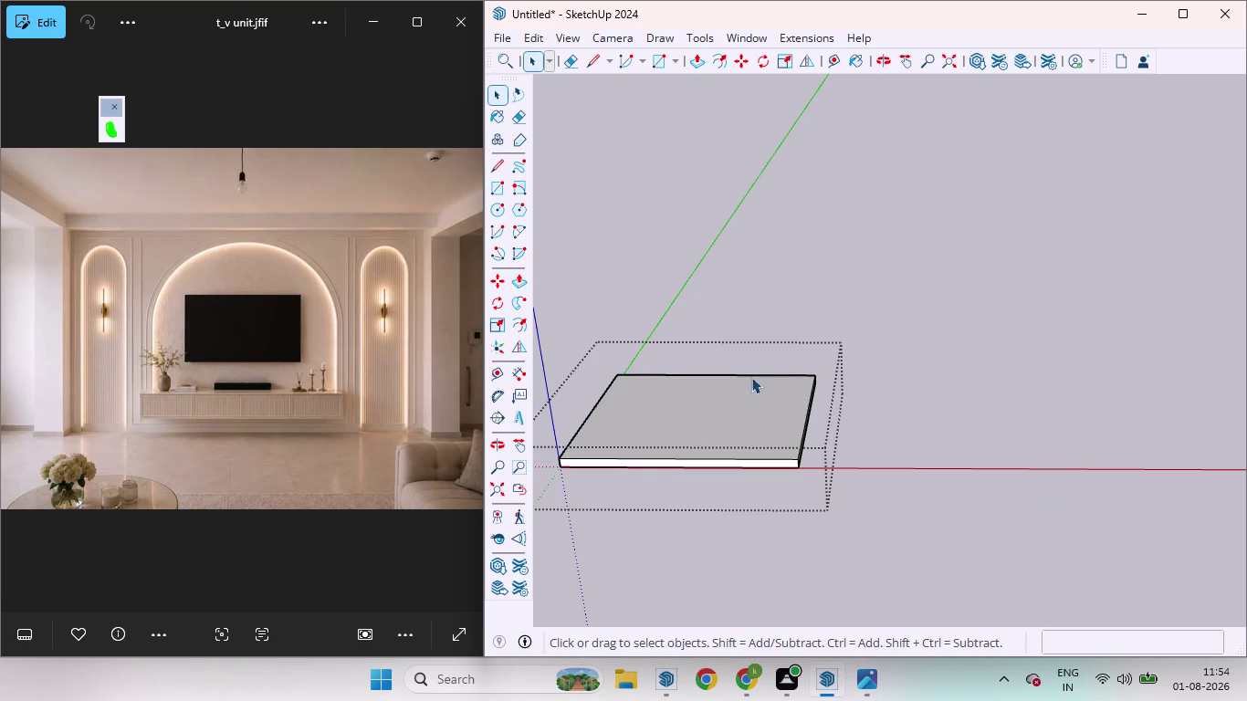
scroll(down, 3)
scroll(up, 3)
click(886, 417)
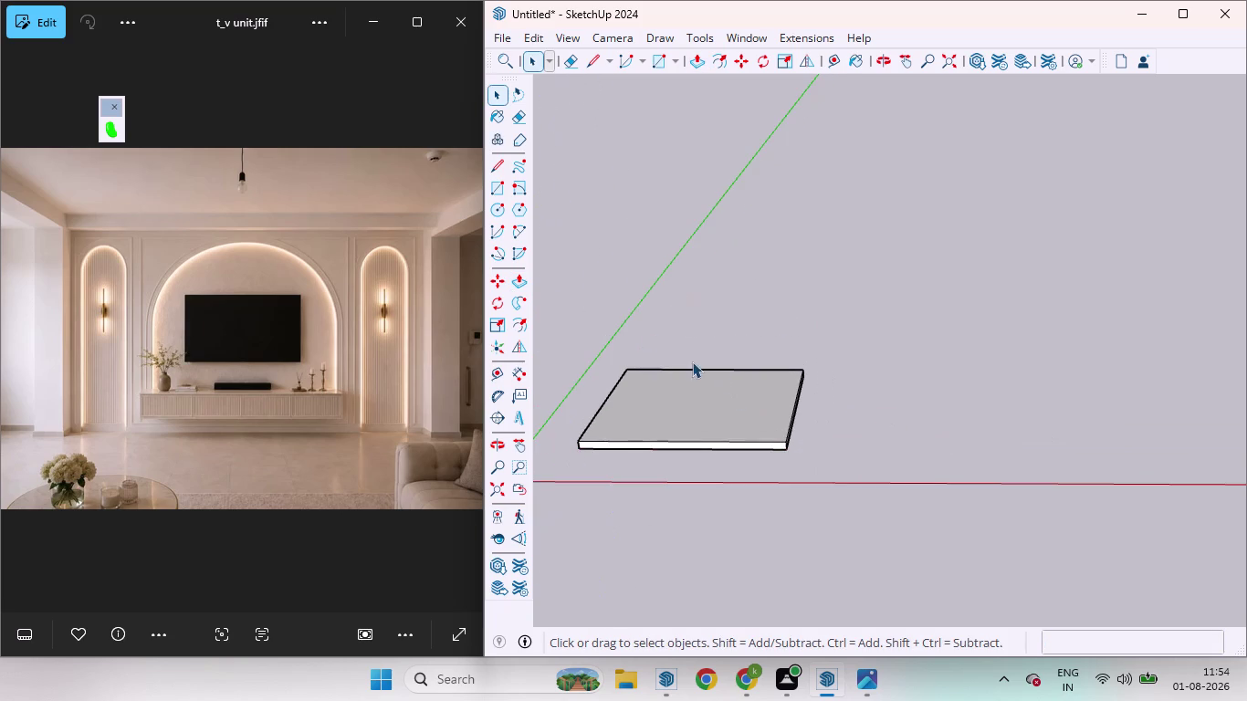
Select the whole slab and move it to its new position.
scroll(down, 3)
middle_drag(667, 311, 693, 449)
scroll(up, 3)
scroll(down, 3)
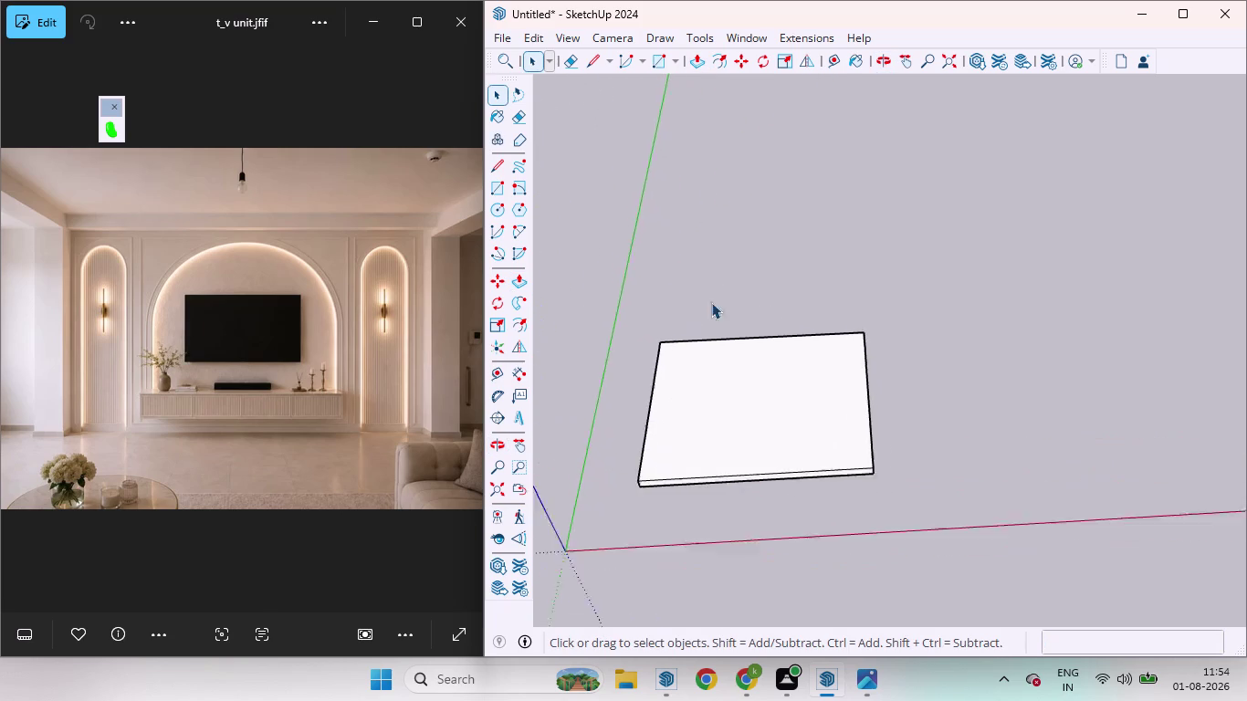
scroll(down, 3)
drag(839, 438, 632, 262)
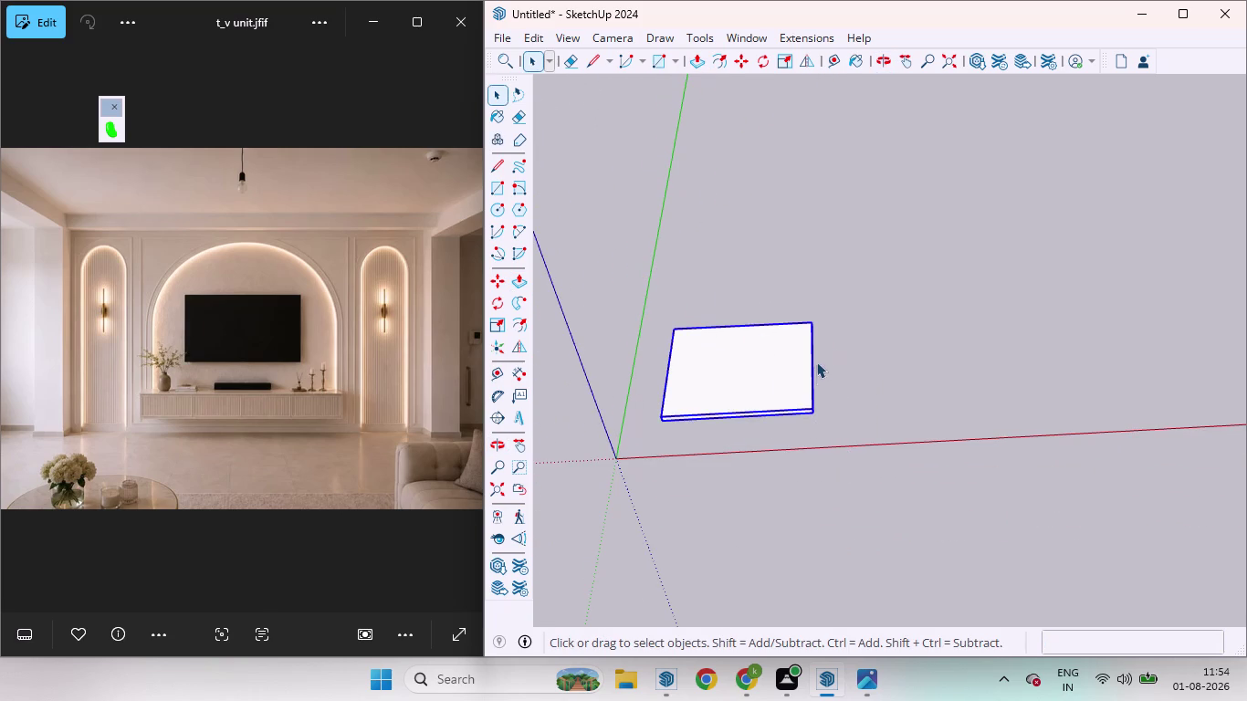
key(m)
click(806, 417)
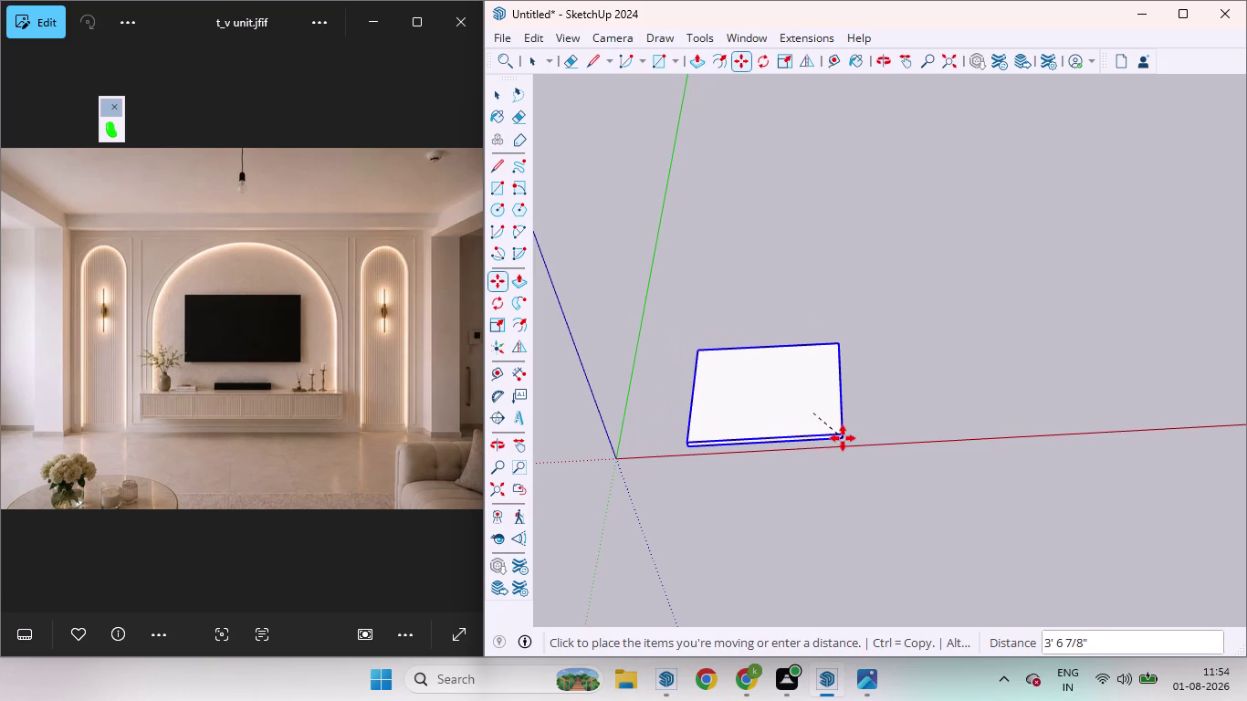
click(843, 438)
key(space)
Orbit around the moved slab to inspect it.
scroll(up, 3)
middle_drag(812, 403, 763, 321)
scroll(up, 3)
scroll(down, 3)
click(1040, 396)
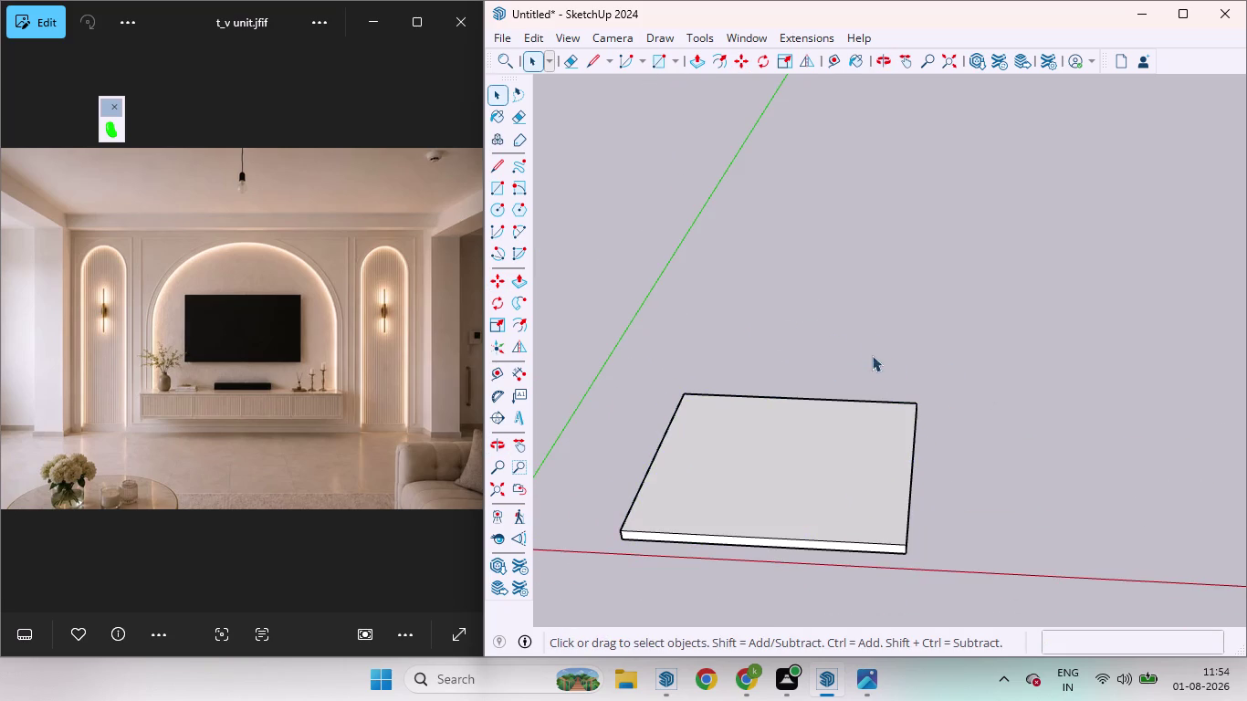
scroll(down, 3)
middle_drag(878, 288, 495, 379)
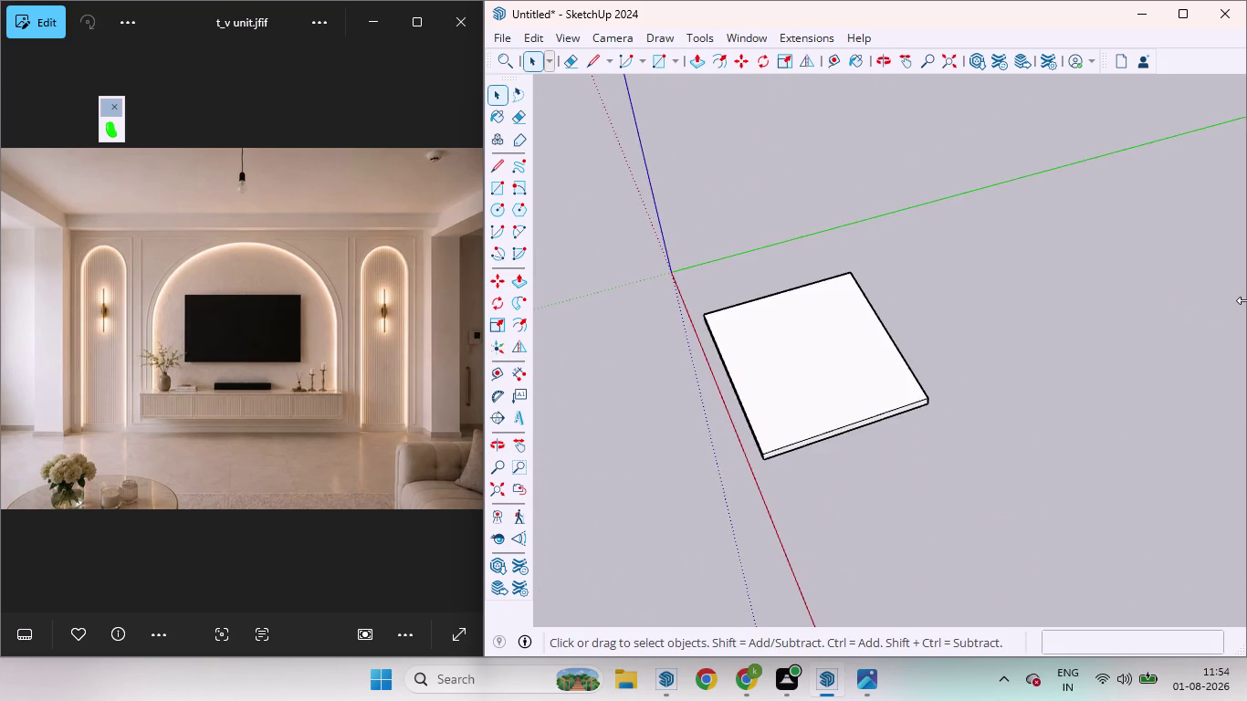
scroll(up, 3)
Place a Tape Measure guide inset 4.5 from the slab edge.
key(t)
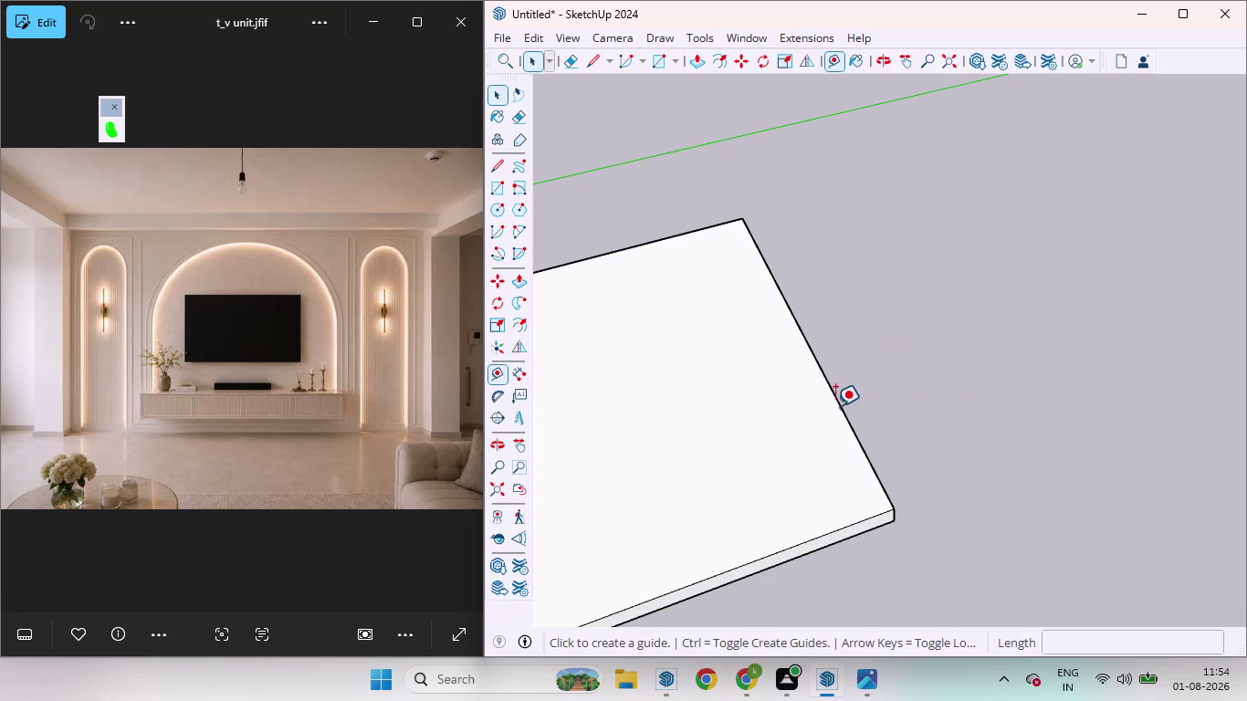
click(839, 404)
text(4)
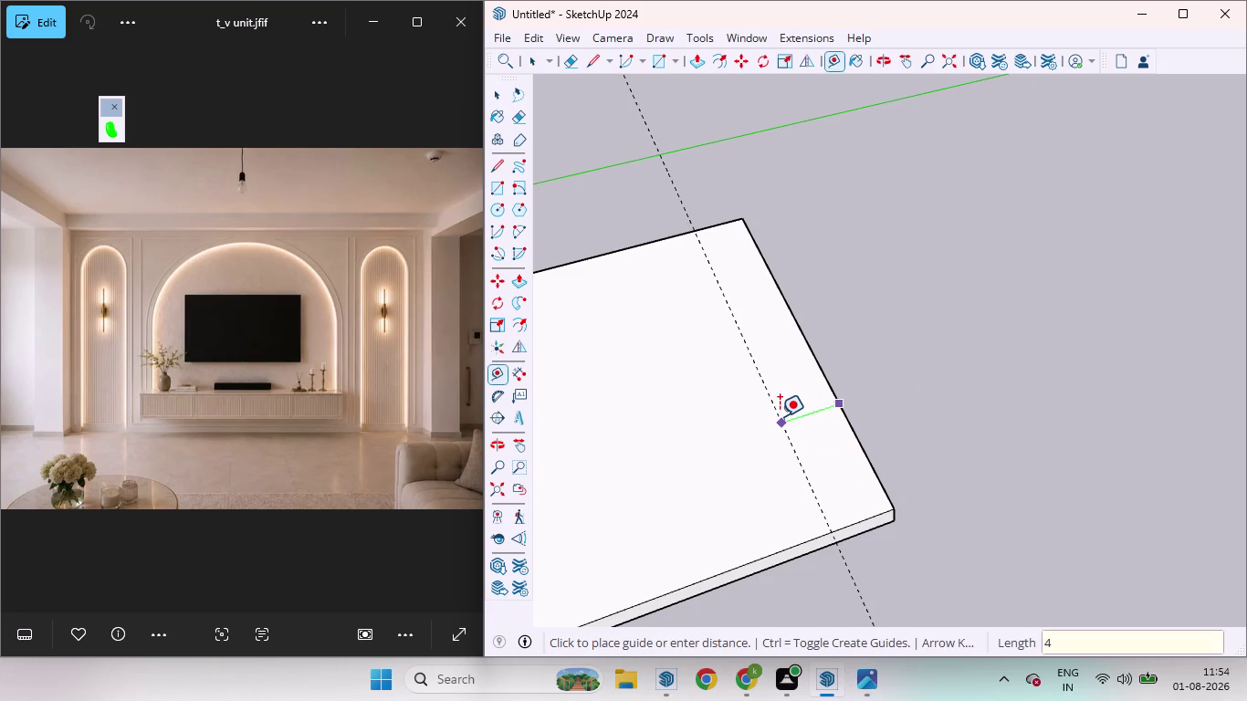
text(.5r)
key(BackSpace)
key(Return)
key(space)
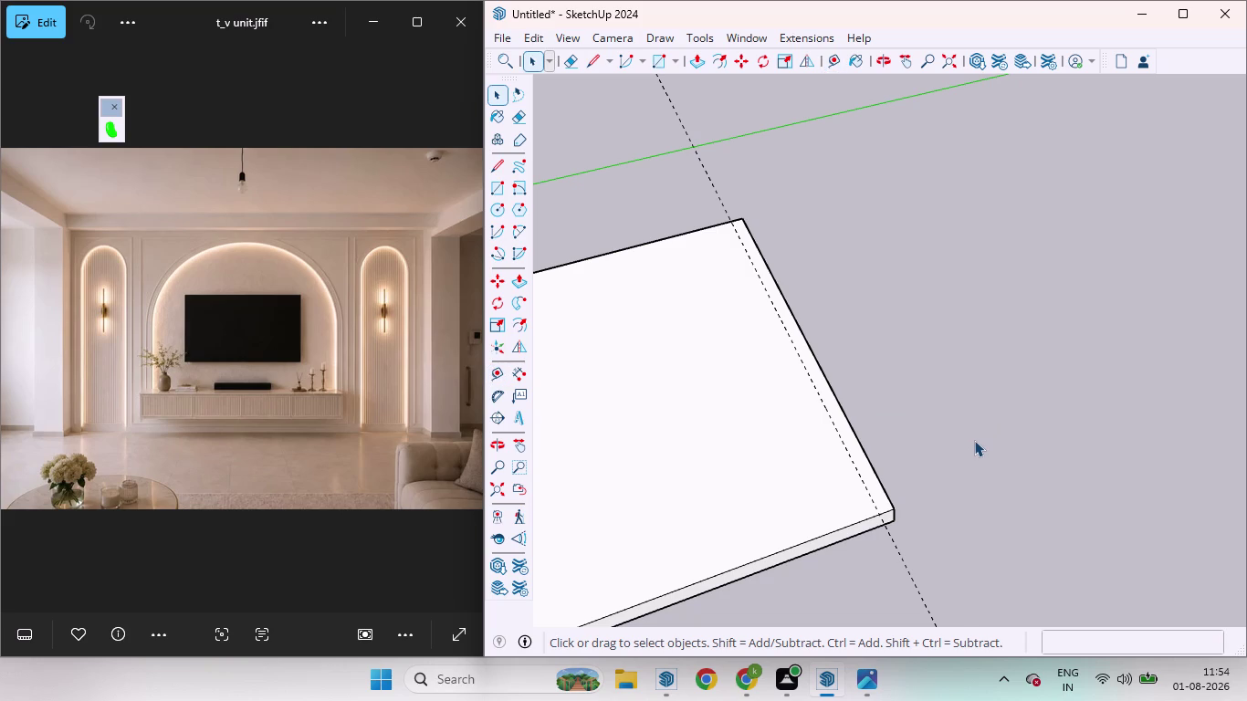
right_click(974, 440)
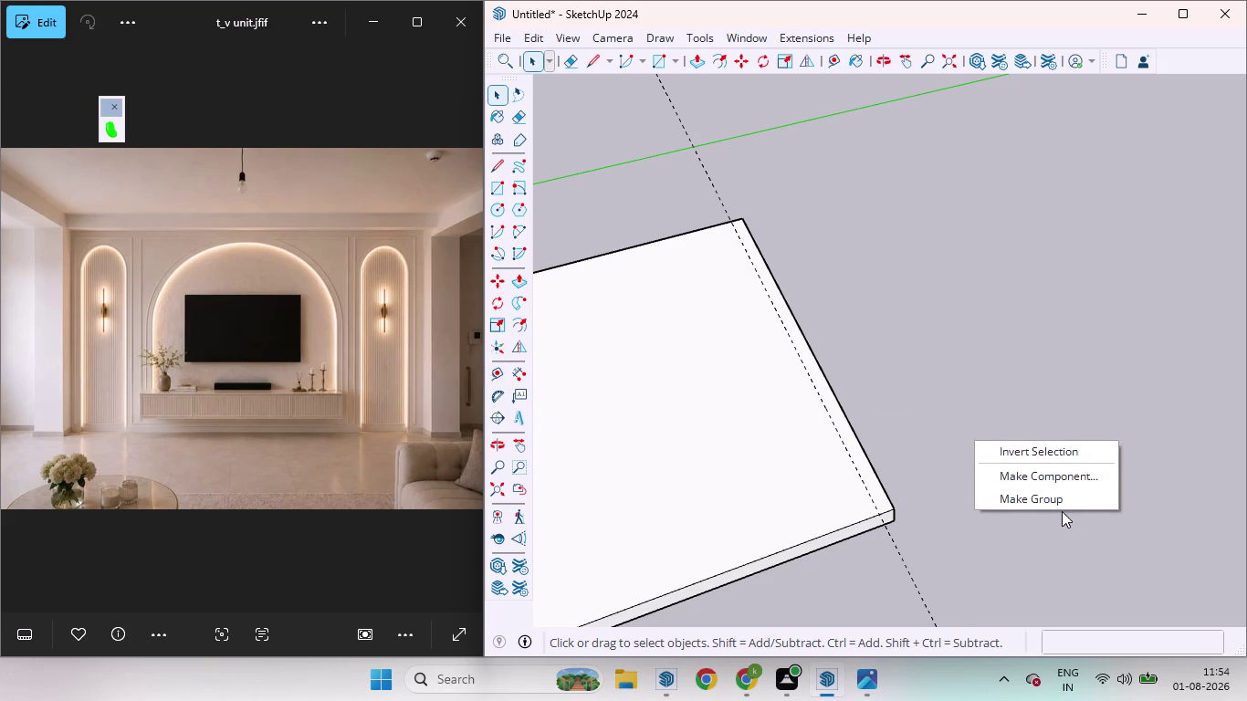
click(1062, 511)
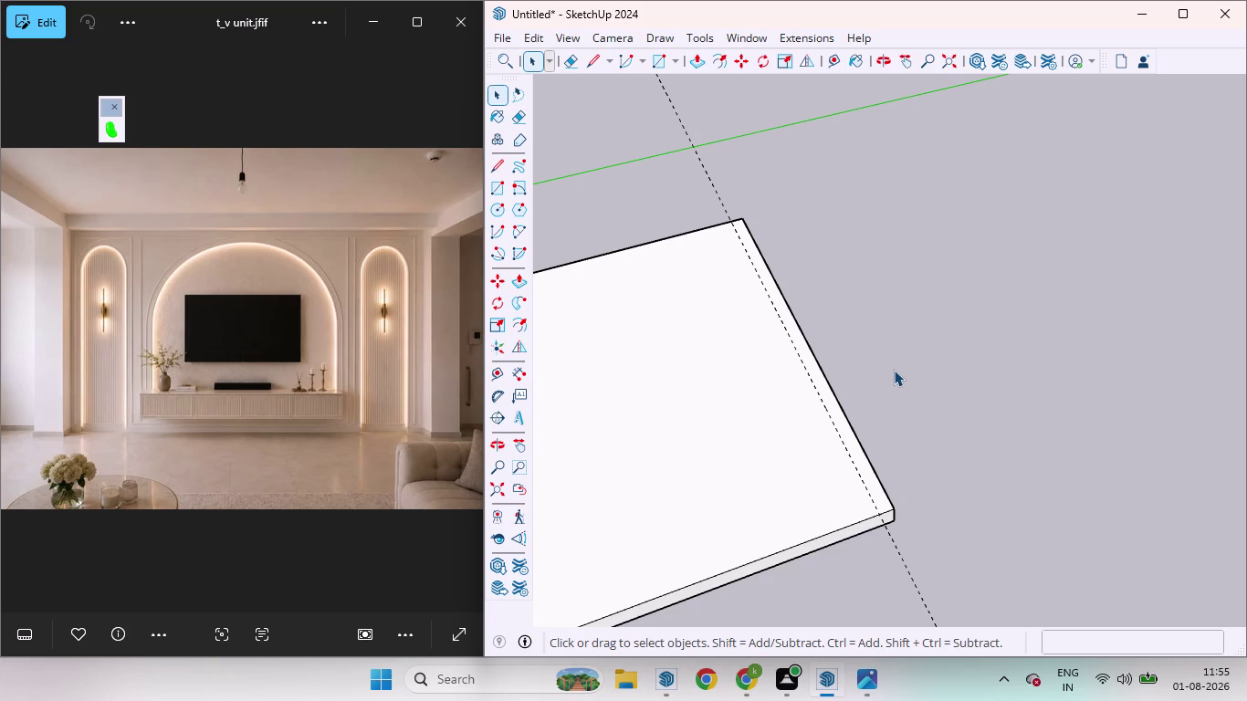
Draw a thin strip rectangle from the slab's back corner to the guide line.
key(r)
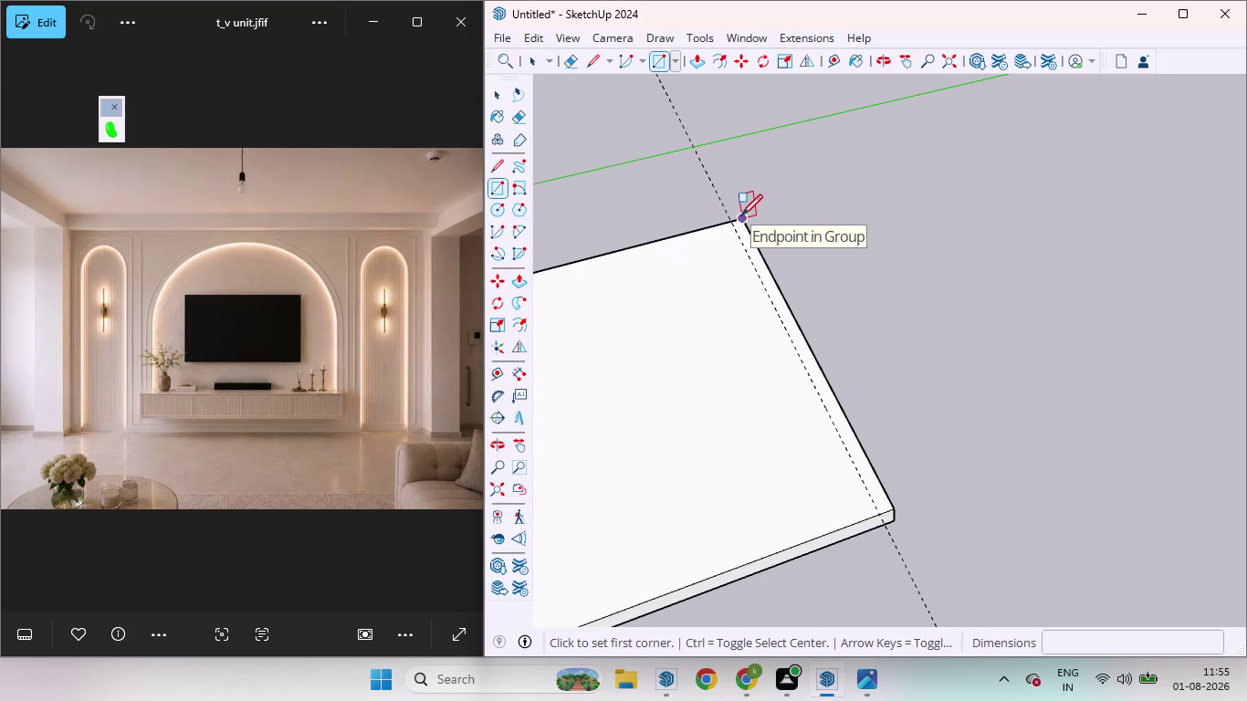
click(730, 220)
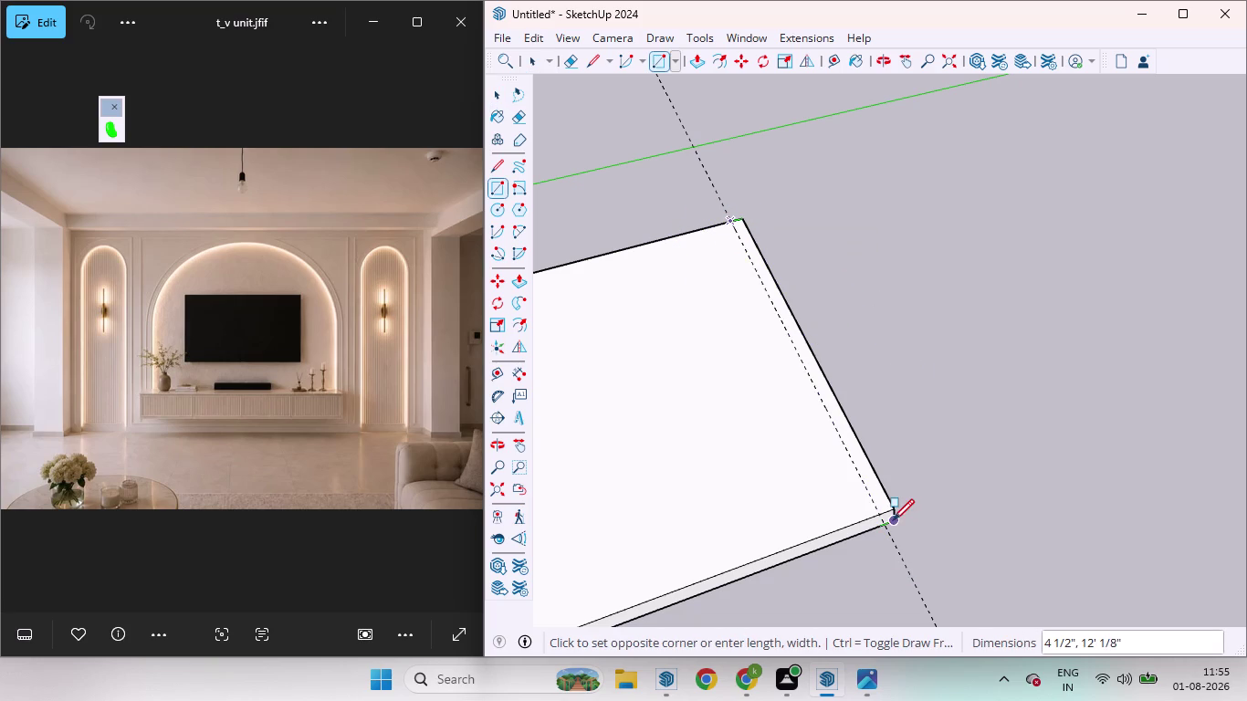
click(892, 515)
key(space)
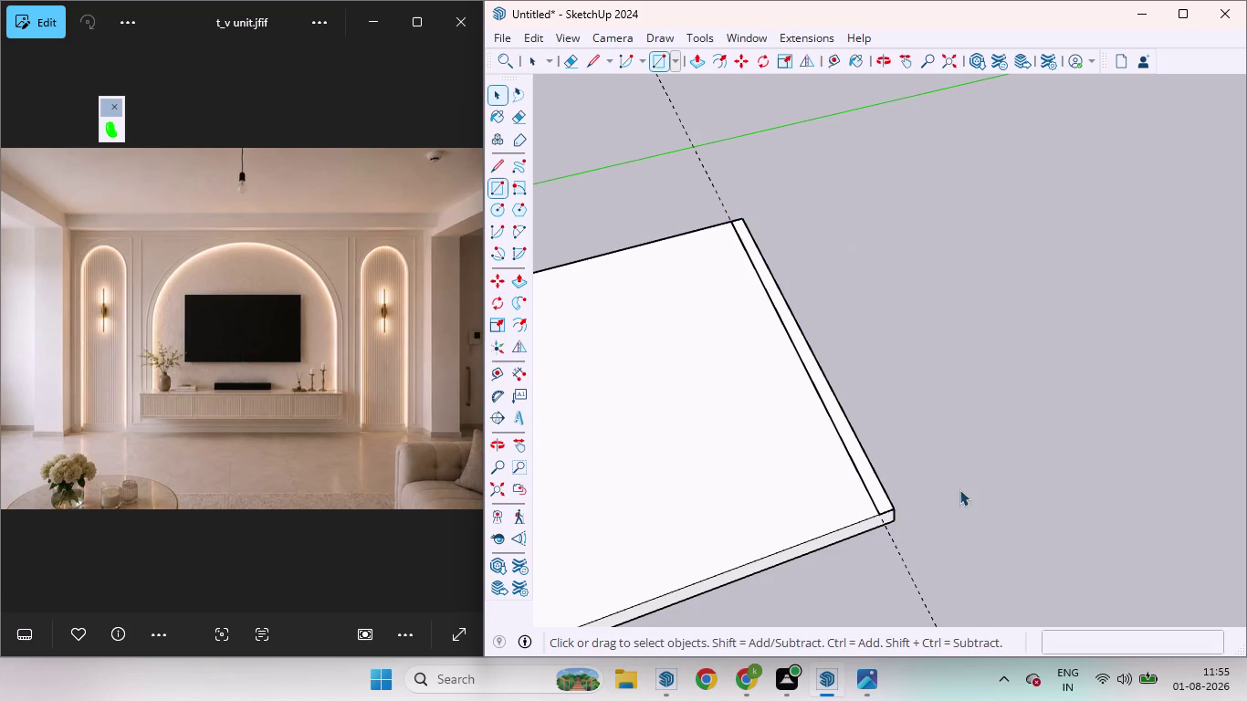
scroll(up, 3)
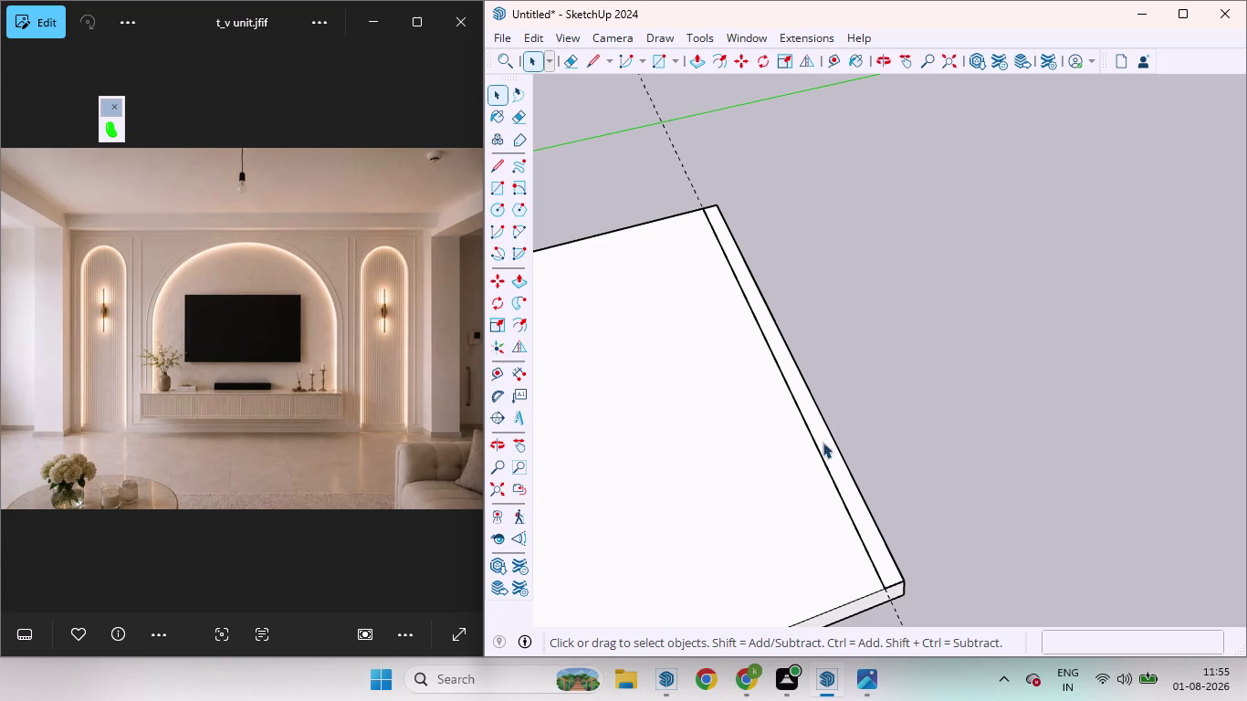
click(826, 442)
Push/Pull the strip up 9' into a panel.
key(p)
drag(835, 437, 854, 353)
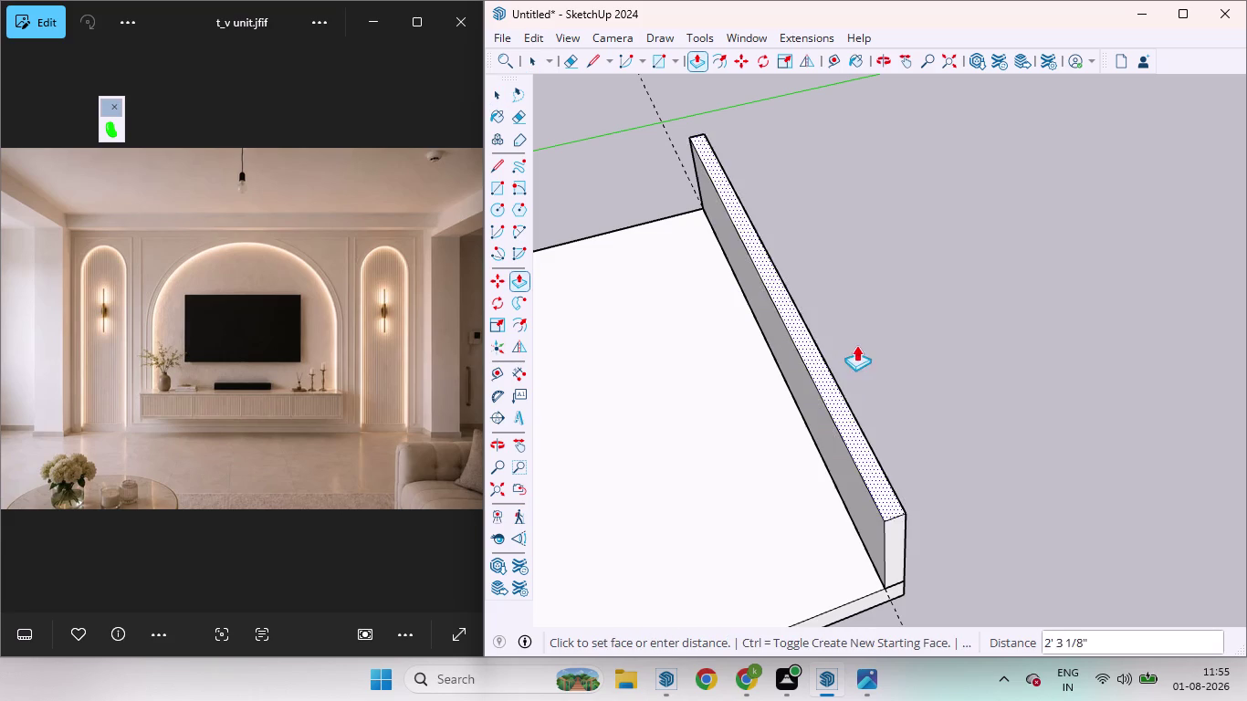
drag(854, 354, 866, 322)
text(9')
key(Return)
key(space)
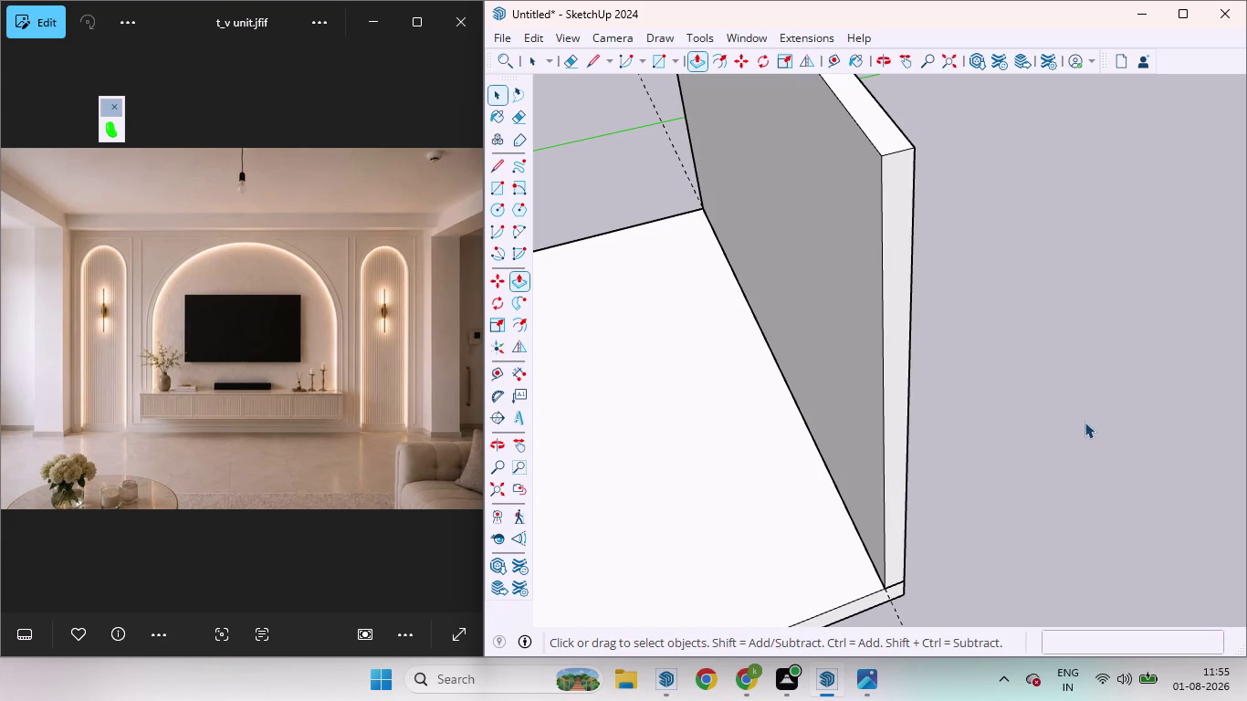
click(837, 396)
Undo the panel and strip, then make the base slab a group.
scroll(down, 3)
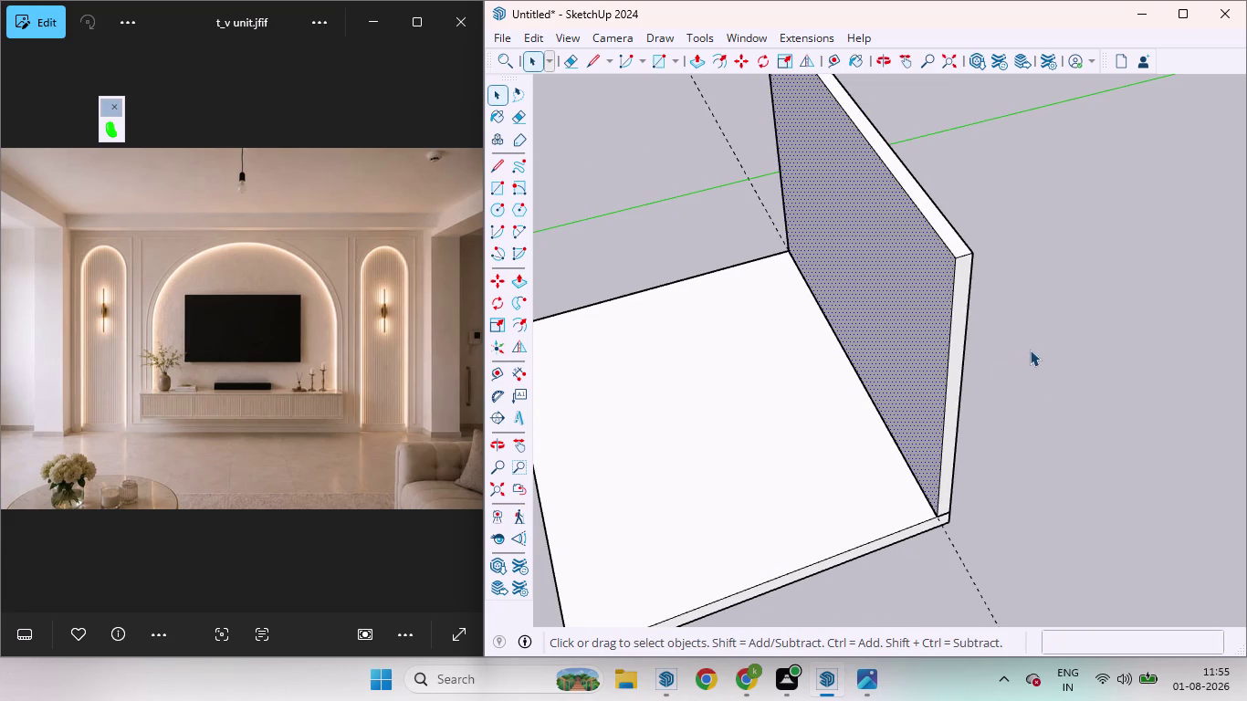
key(ctrl+z)
key(ctrl+z)
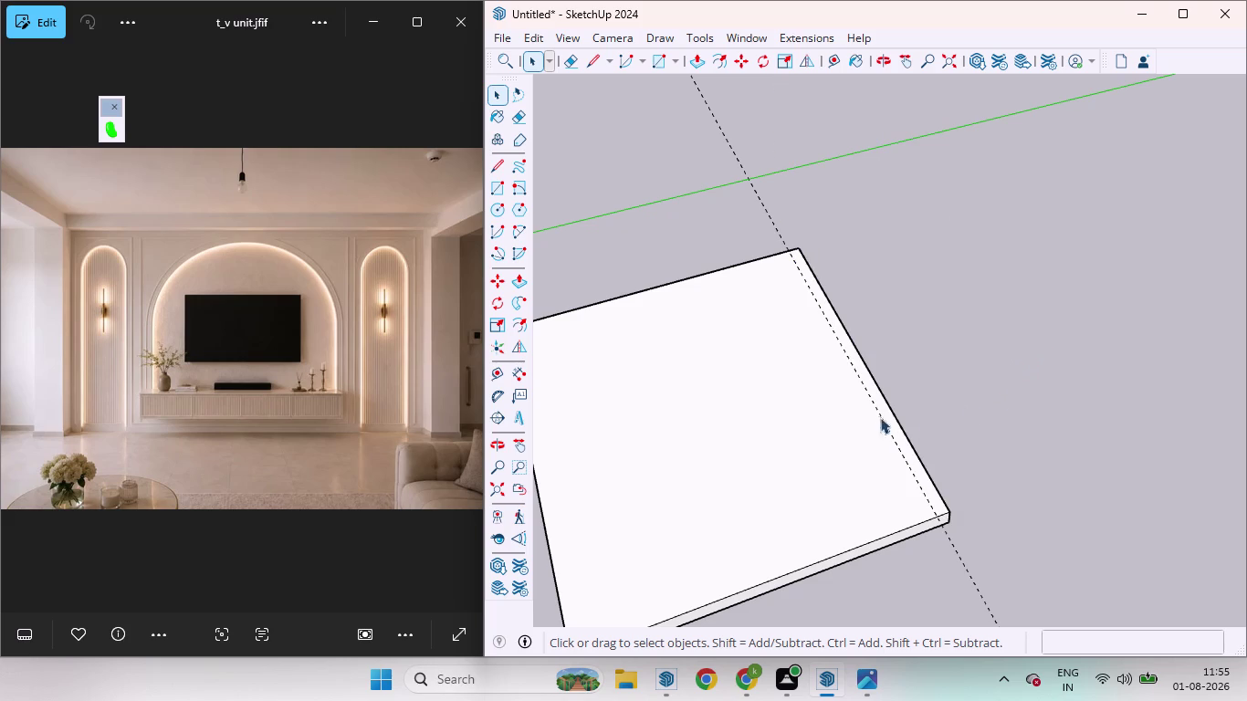
right_click(949, 424)
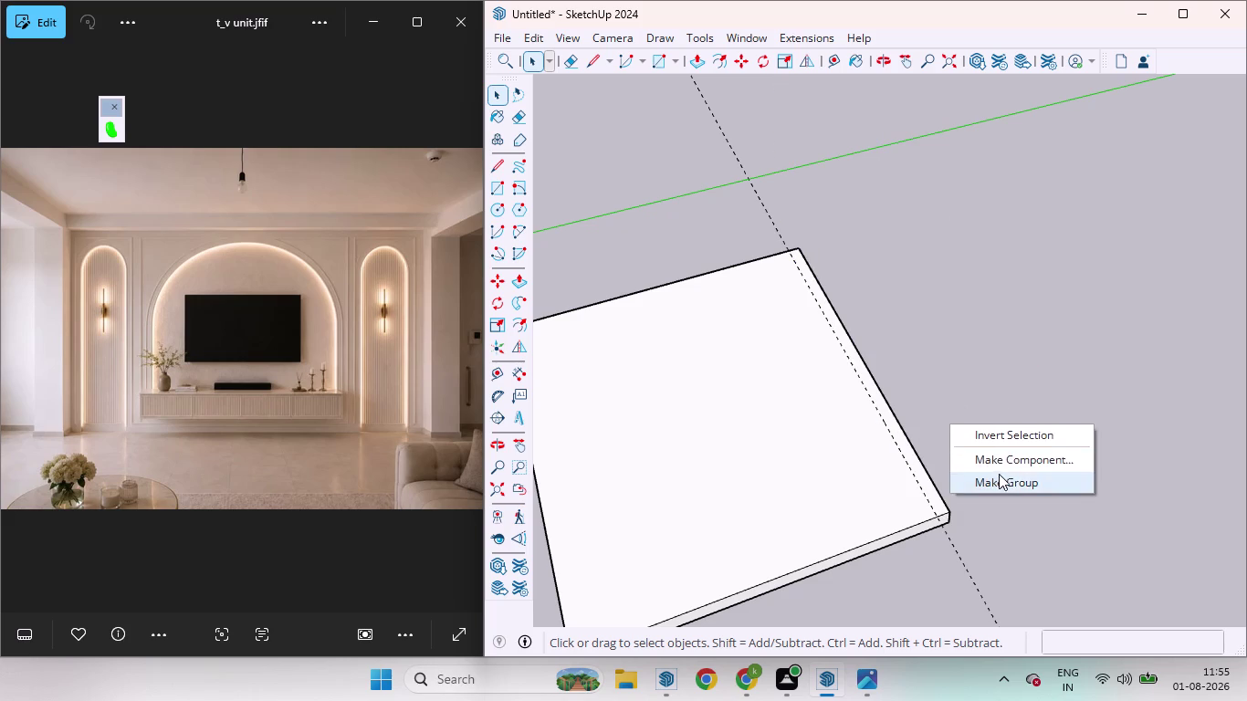
click(999, 475)
Redraw the thin strip along the grouped slab's rear edge and raise it 9'.
key(r)
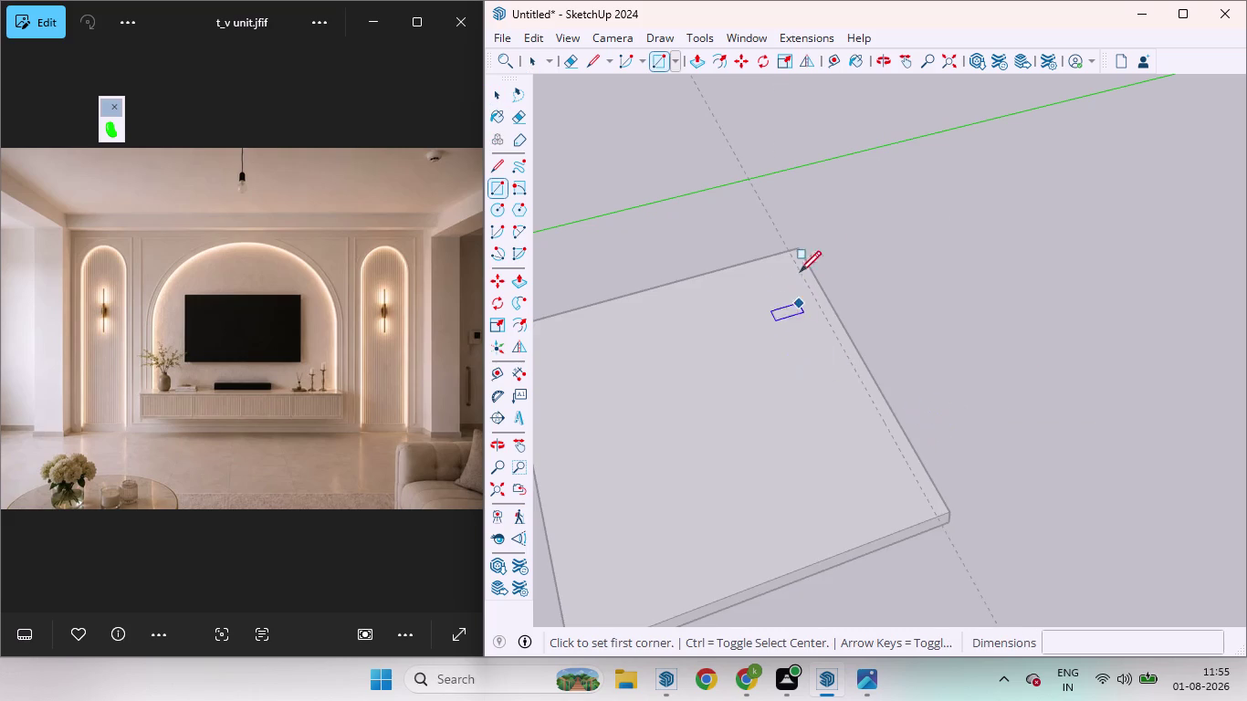
click(799, 250)
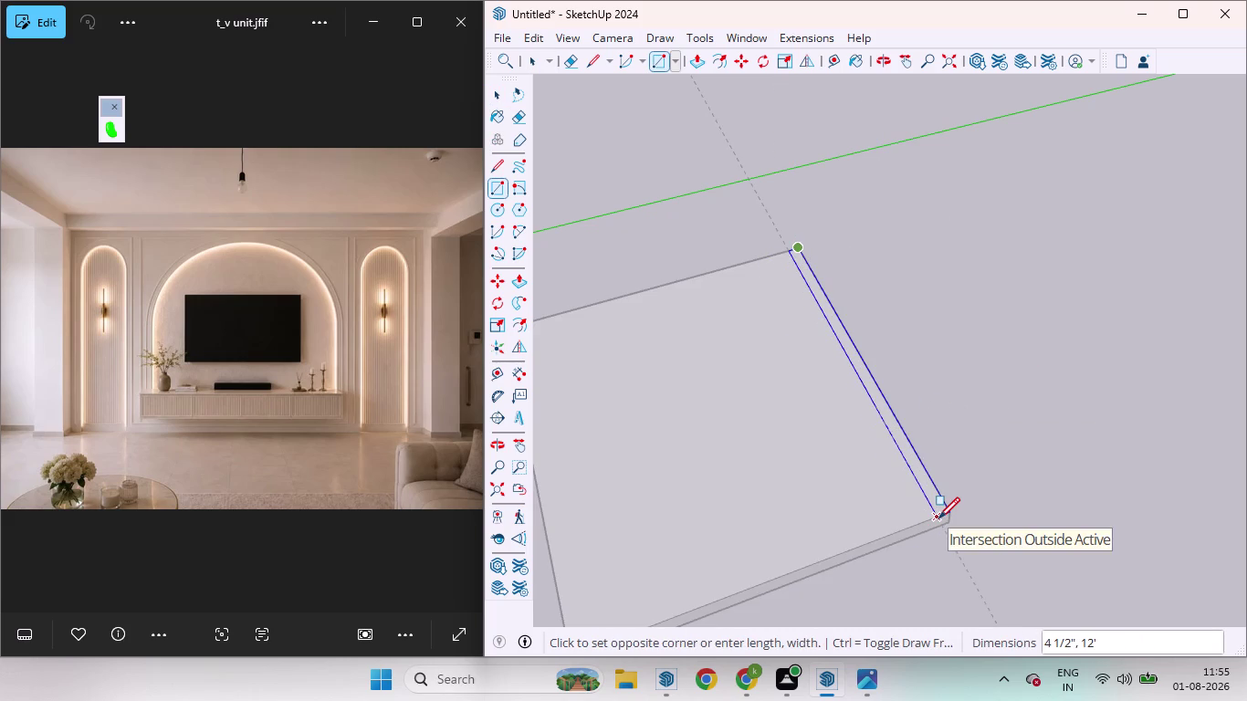
click(938, 518)
key(space)
key(p)
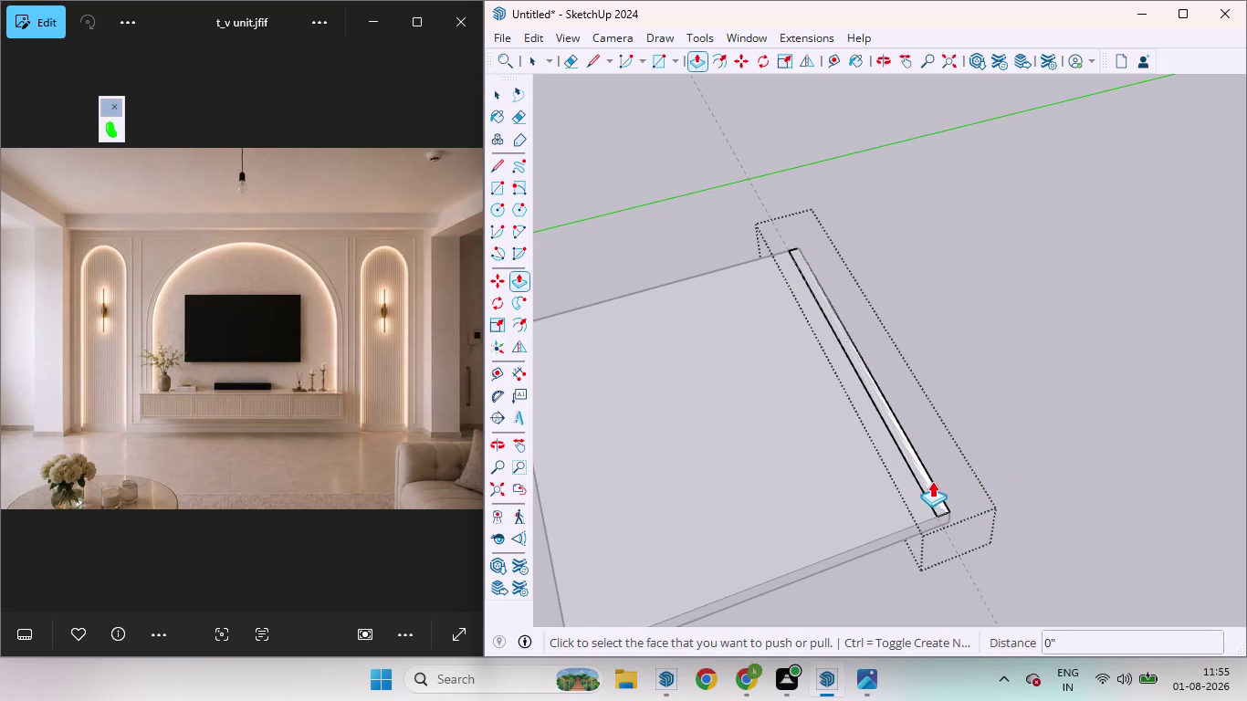
drag(933, 481, 954, 425)
drag(935, 489, 945, 441)
text(9')
key(Return)
click(1114, 447)
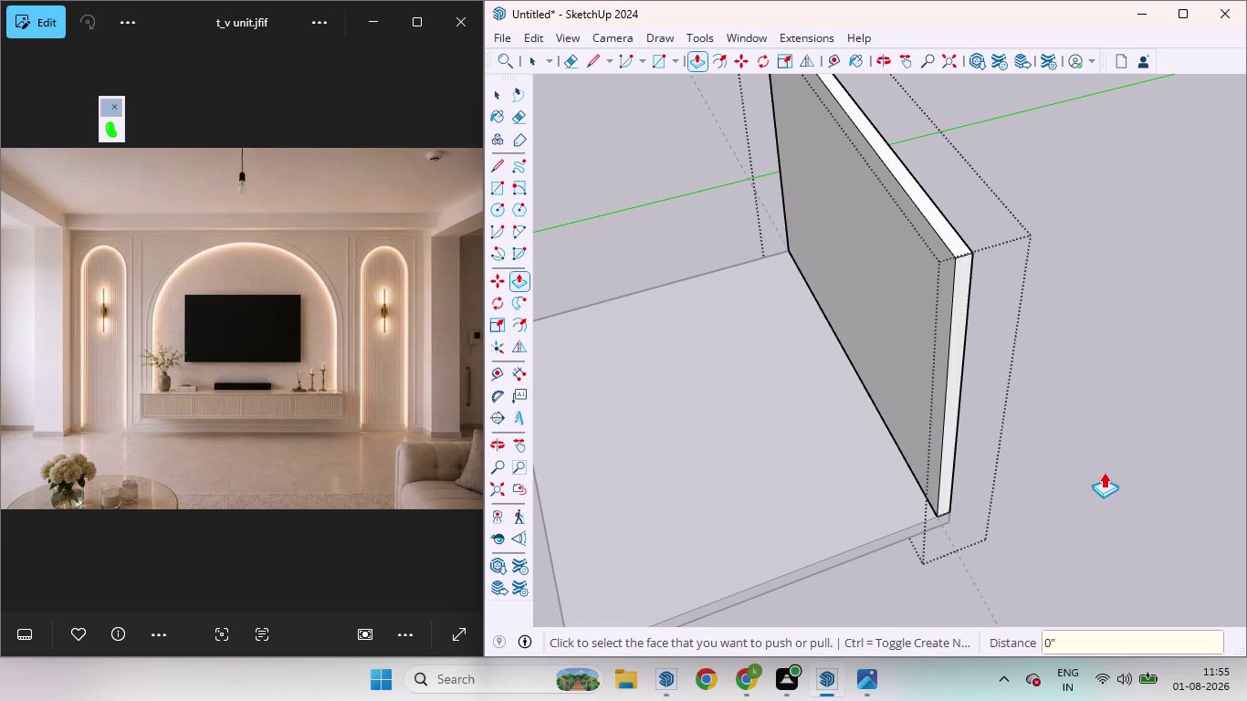
Shift the view and clear the selection around the back panel.
scroll(right, 3)
scroll(down, 3)
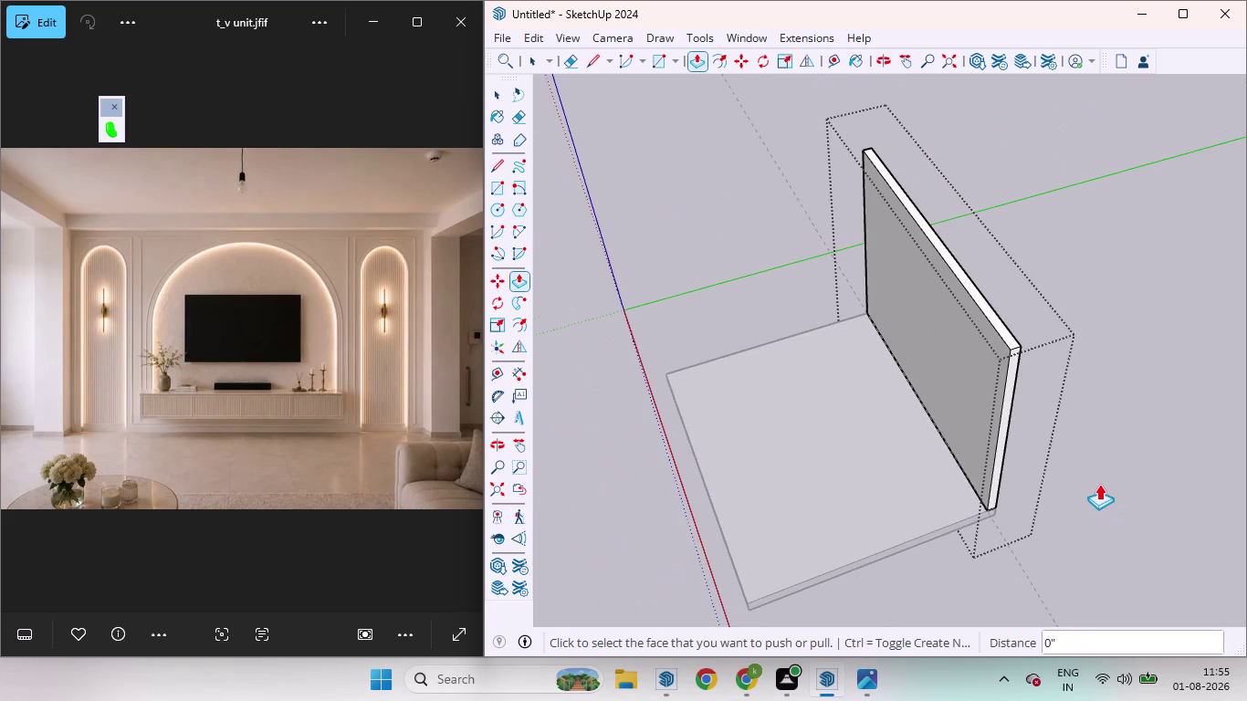
key(space)
click(1099, 484)
scroll(up, 3)
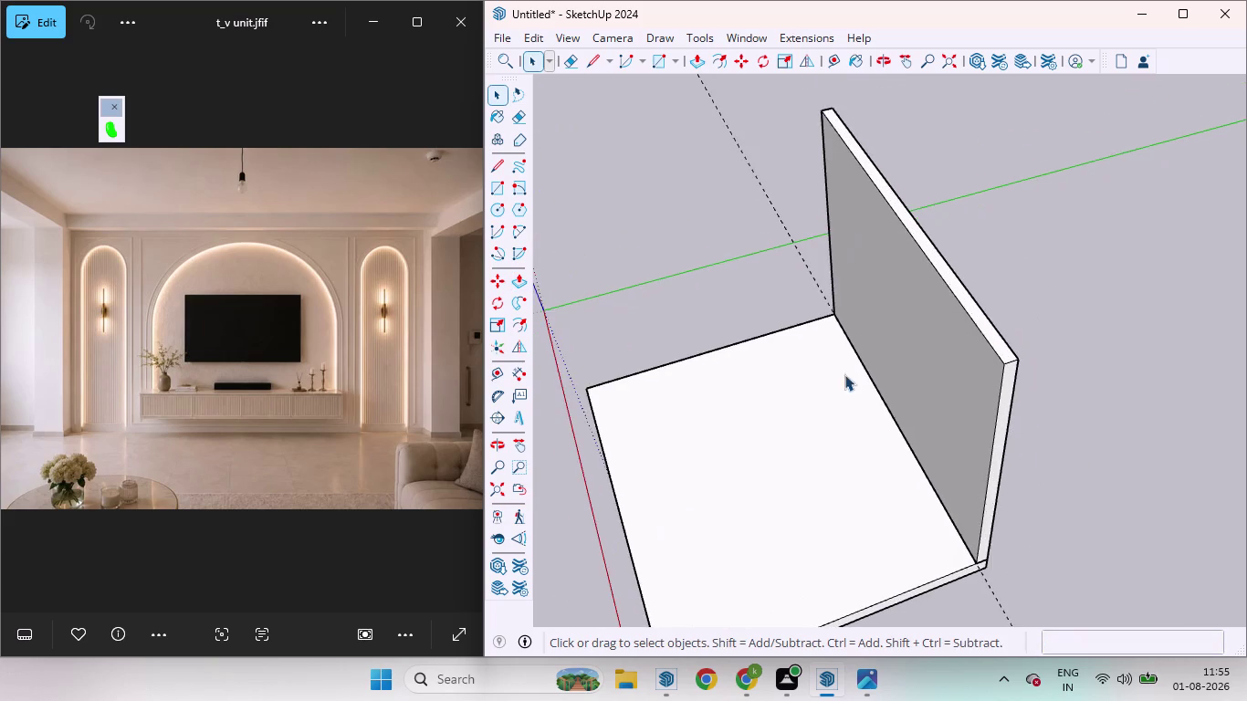
Orbit and zoom to face the back panel head-on, deleting the selected item.
middle_drag(844, 375, 1168, 150)
drag(1156, 500, 1143, 382)
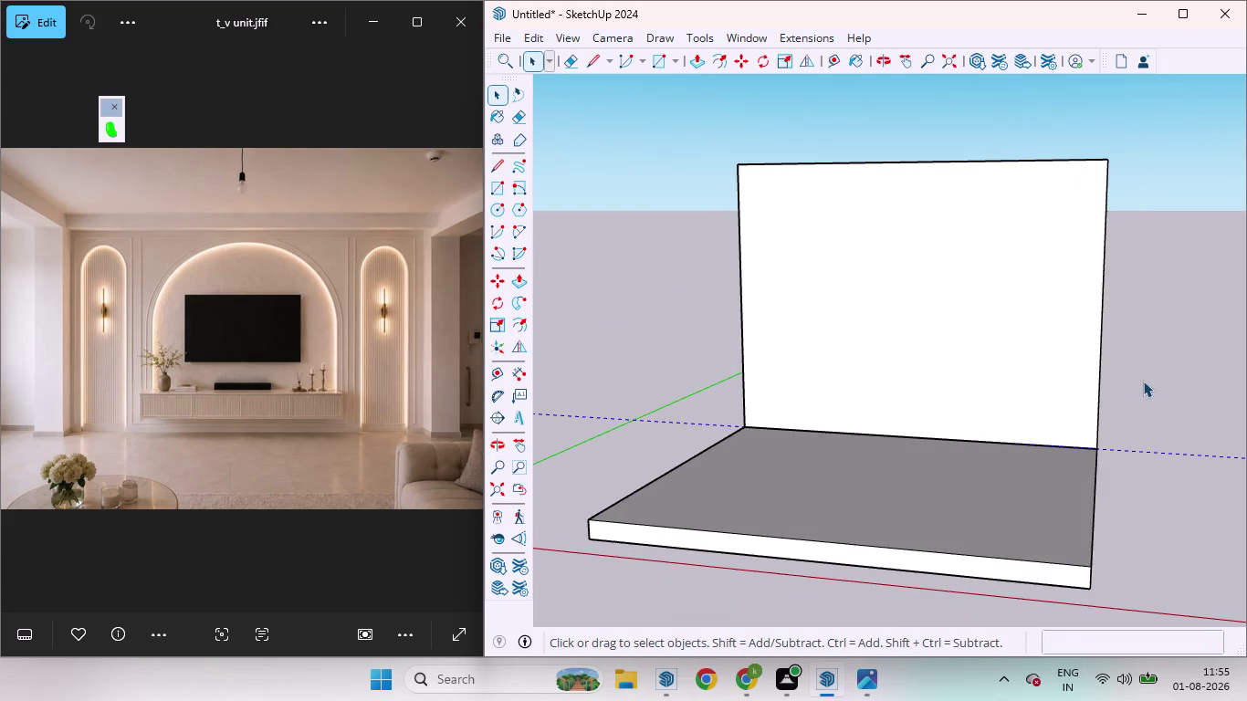
key(Delete)
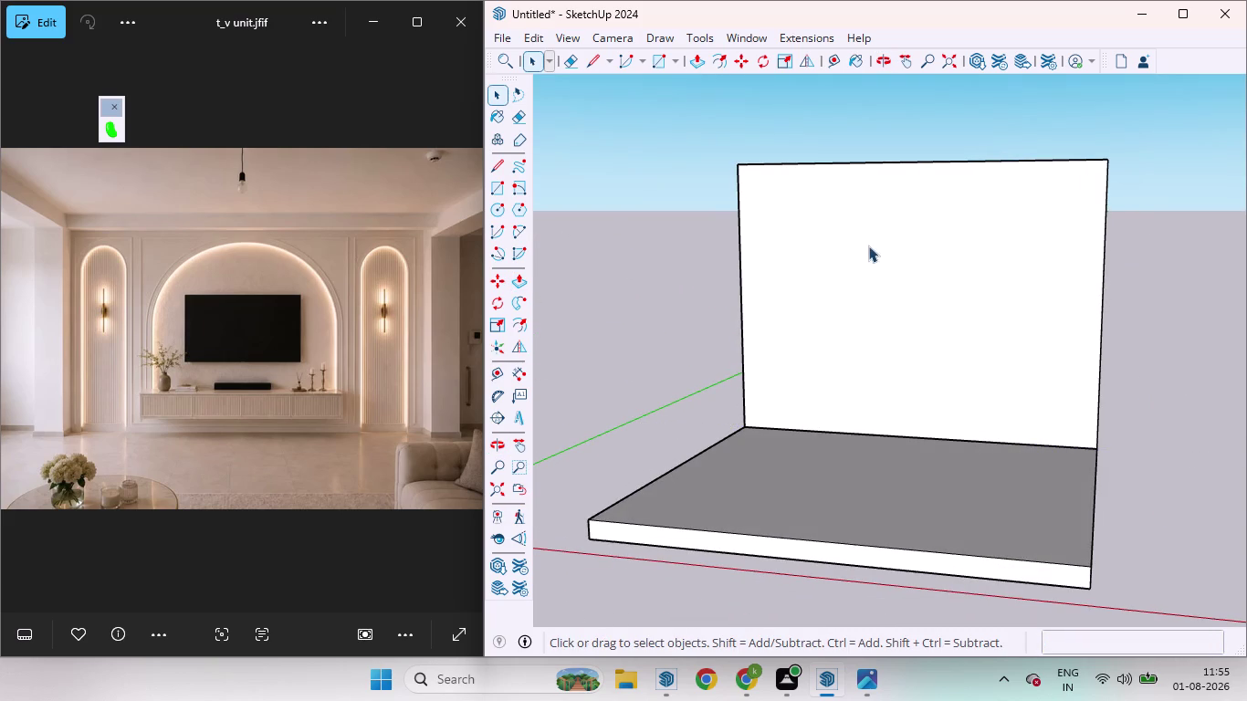
scroll(up, 3)
scroll(down, 3)
middle_drag(763, 262, 827, 273)
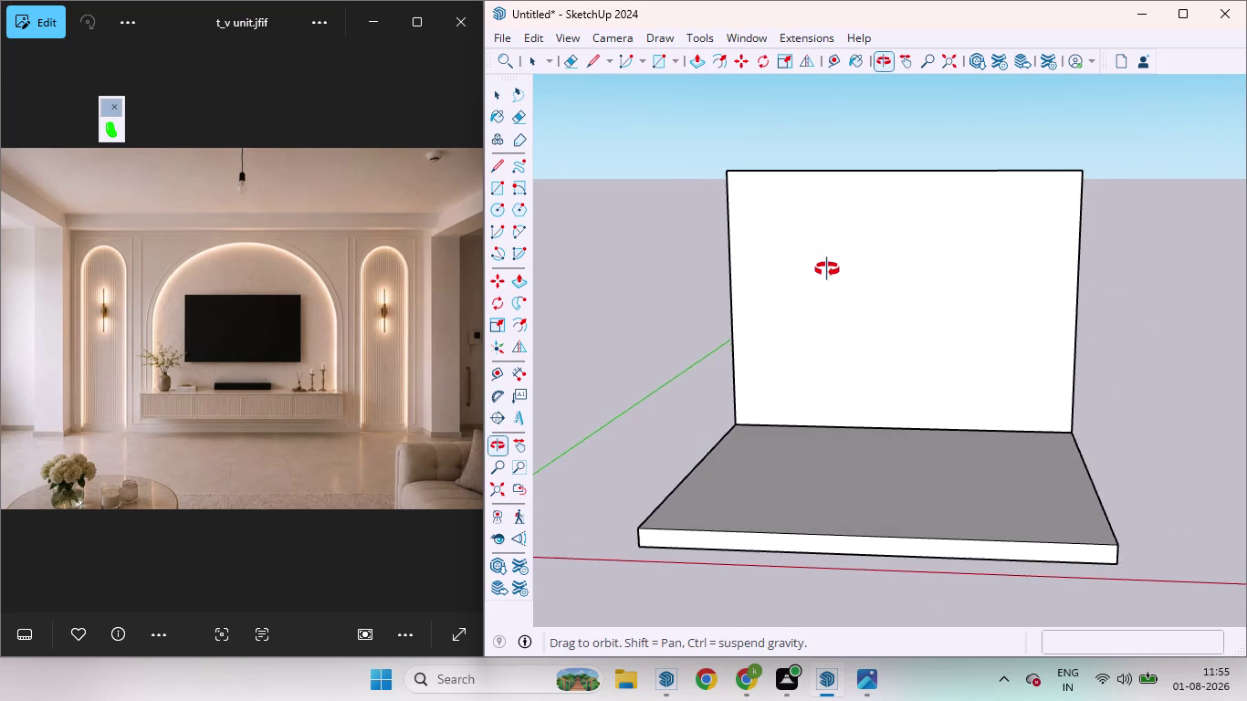
middle_drag(826, 273, 824, 267)
scroll(up, 3)
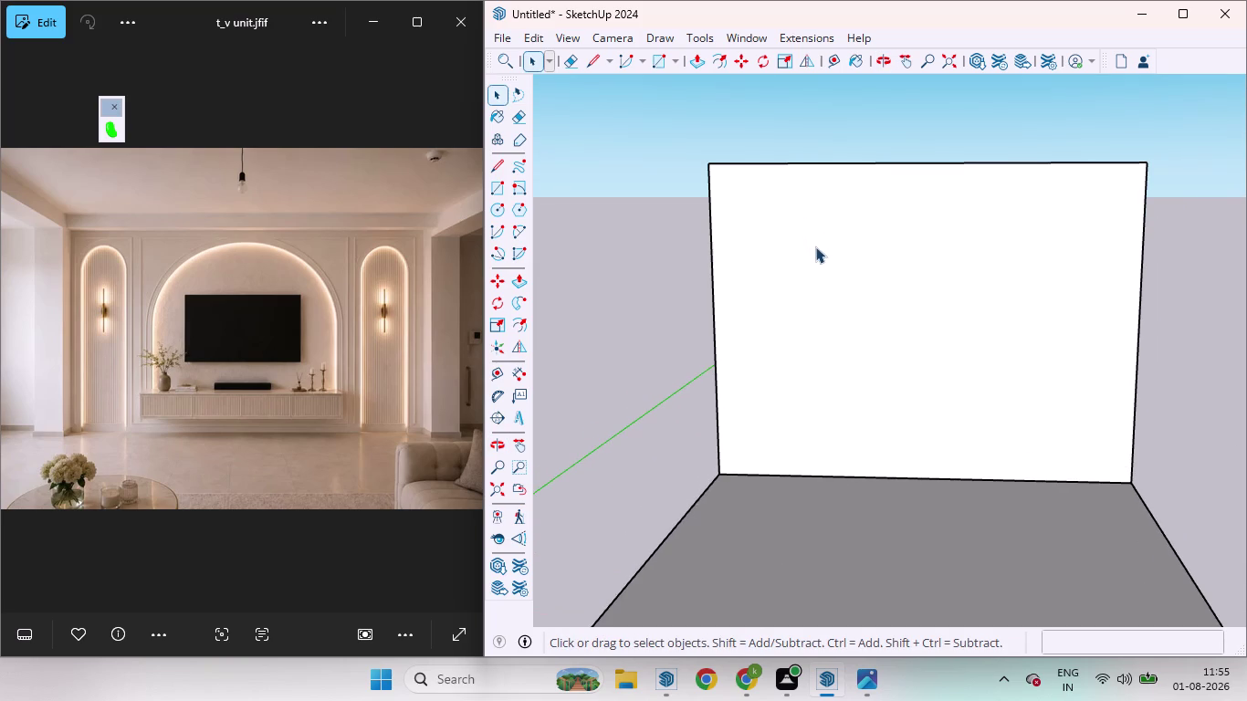
Place guides inset 4 from the panel's left and right edges.
key(t)
click(716, 268)
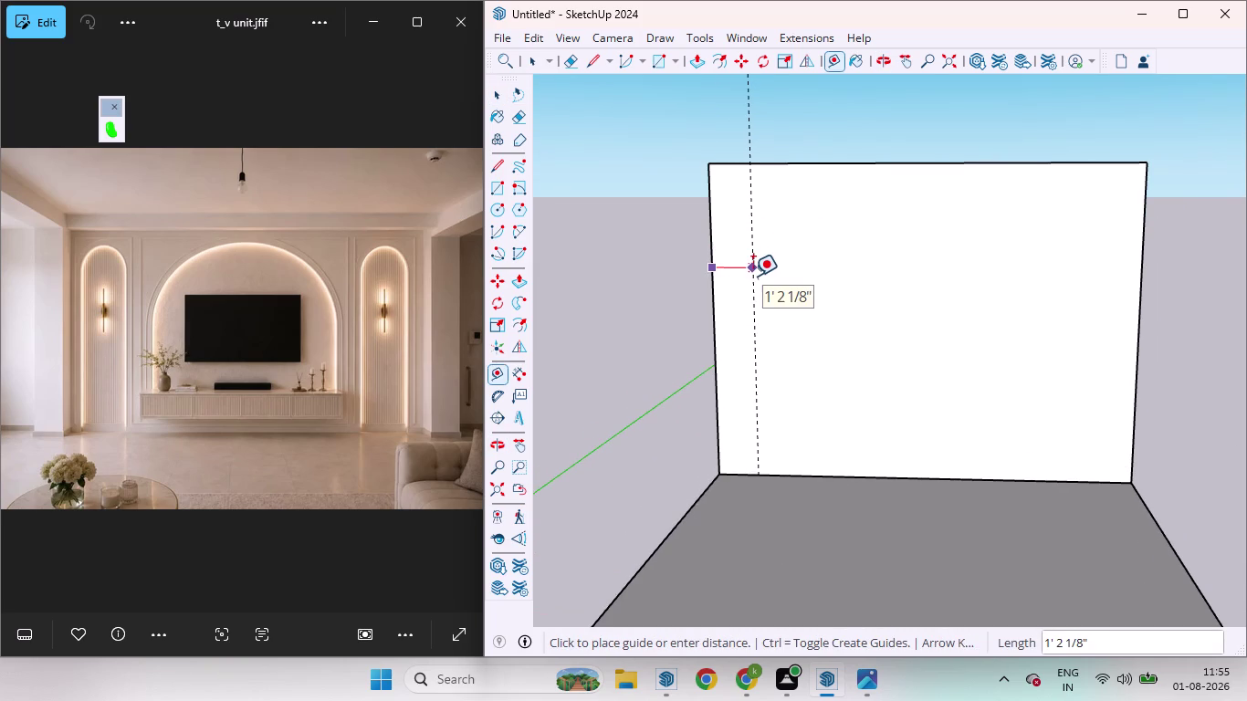
key(4)
key(Return)
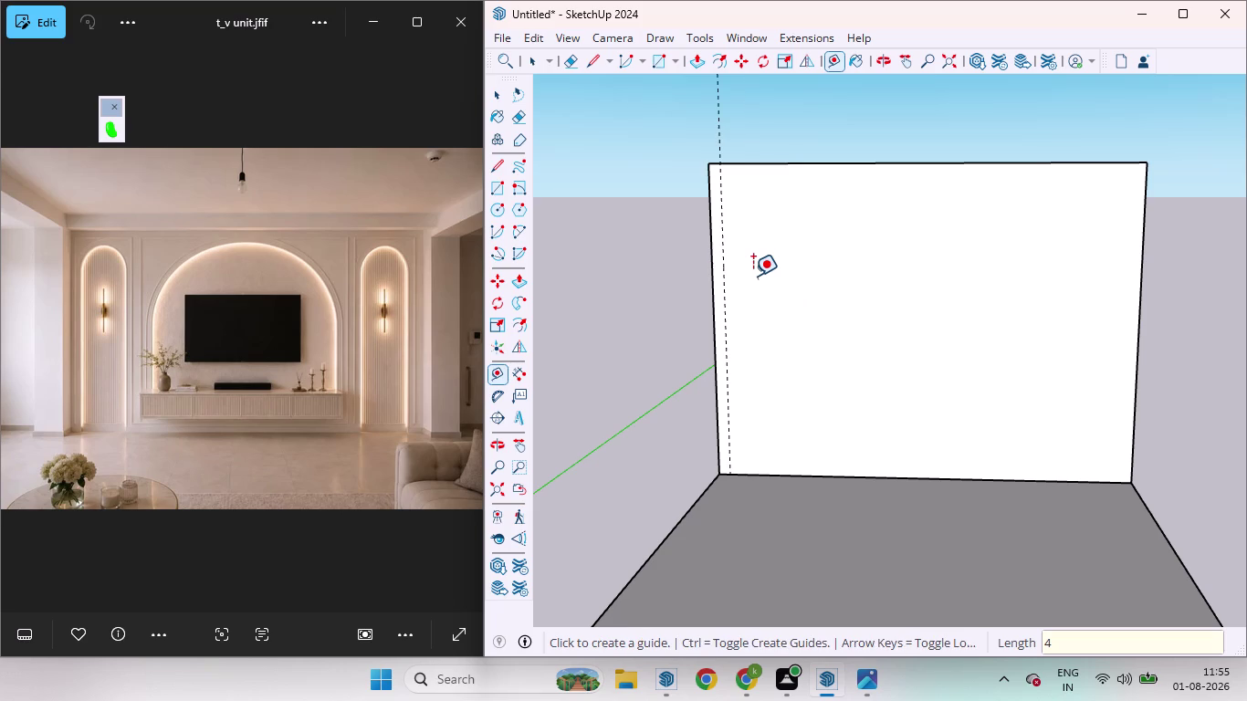
click(1142, 292)
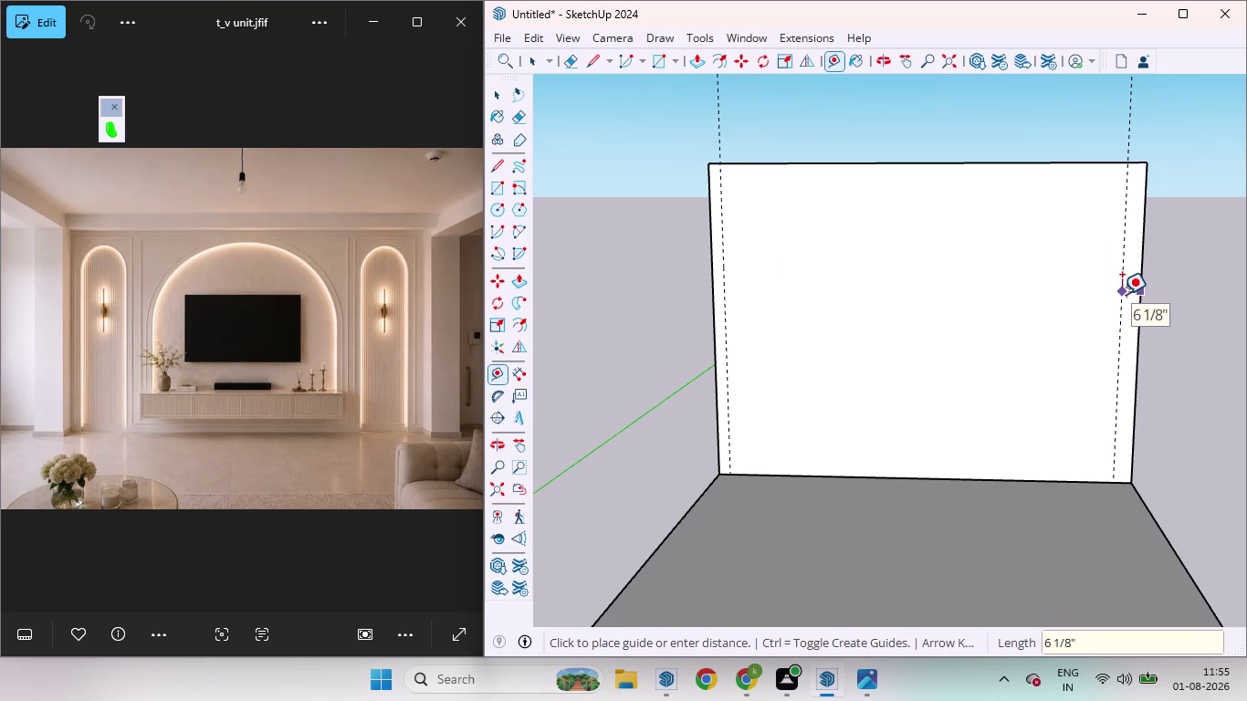
text(4')
key(BackSpace)
key(Return)
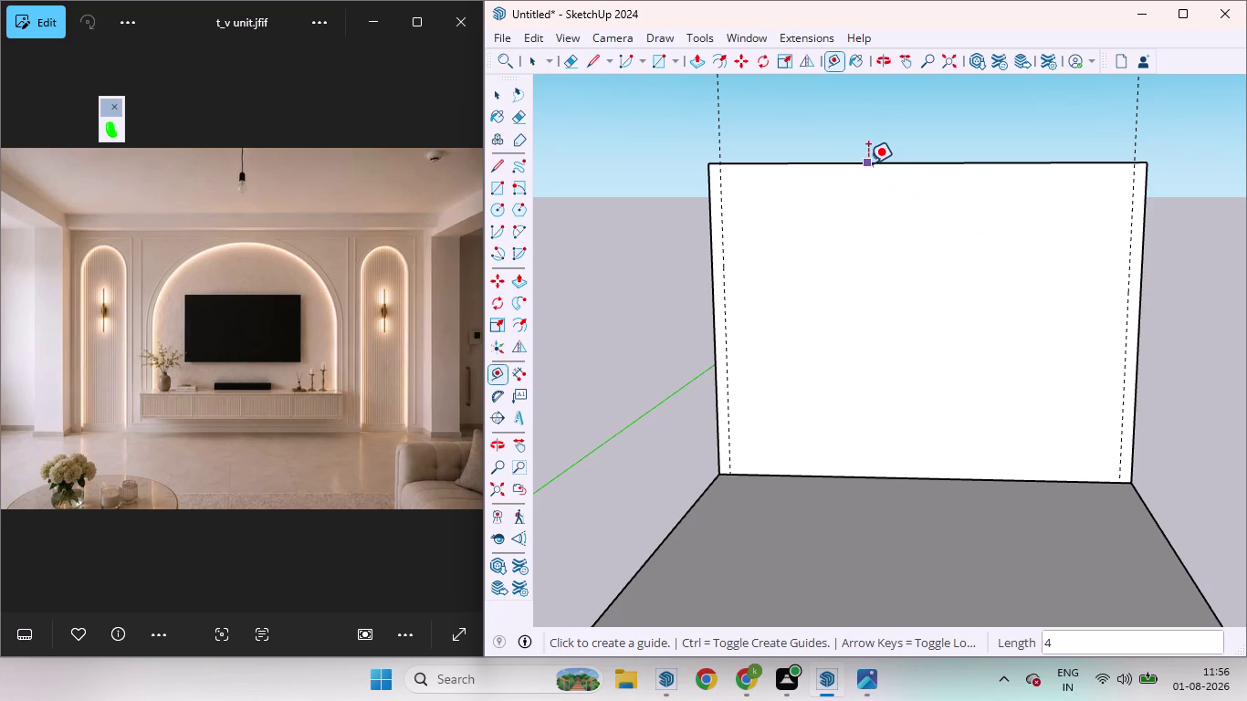
Place a guide inset 4 below the panel's top edge.
click(868, 163)
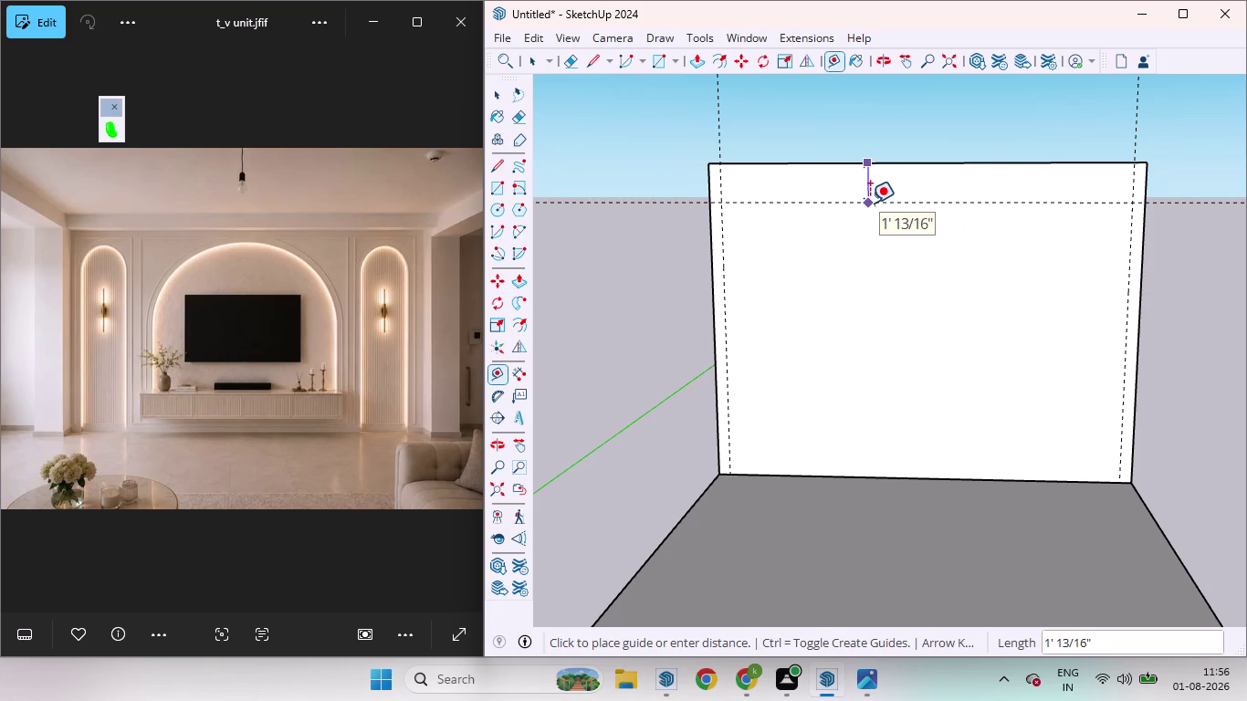
key(4)
key(Return)
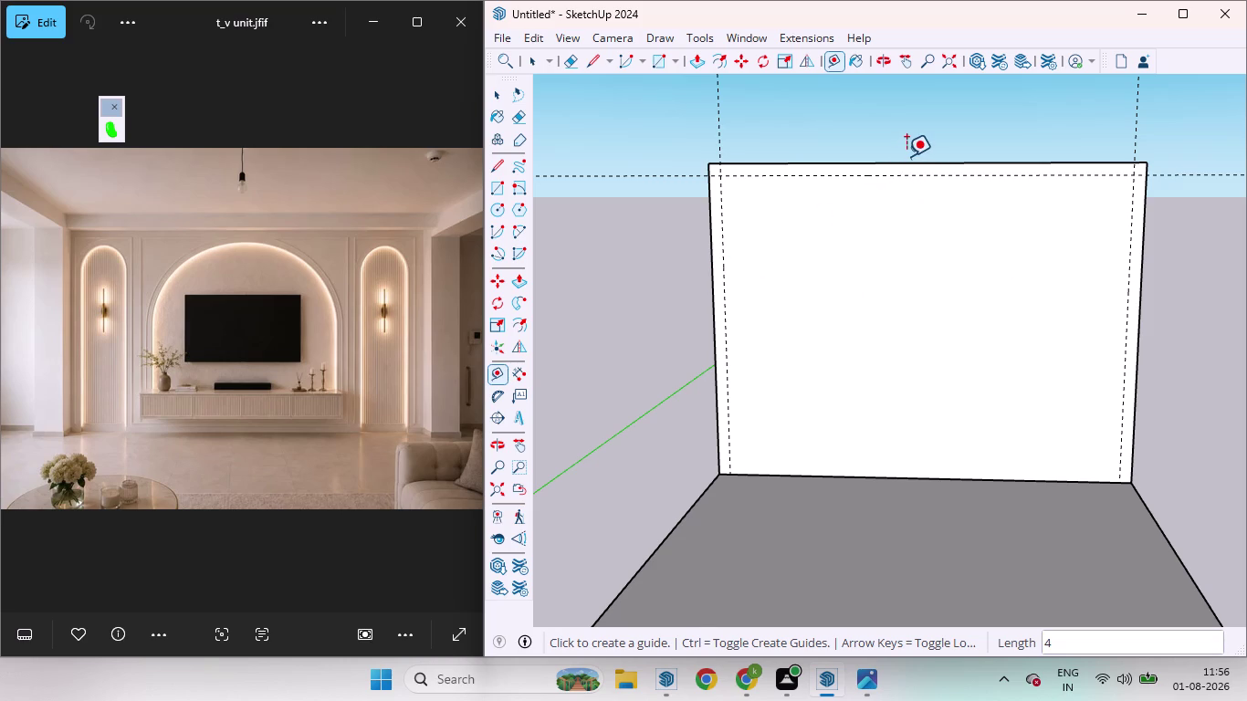
key(space)
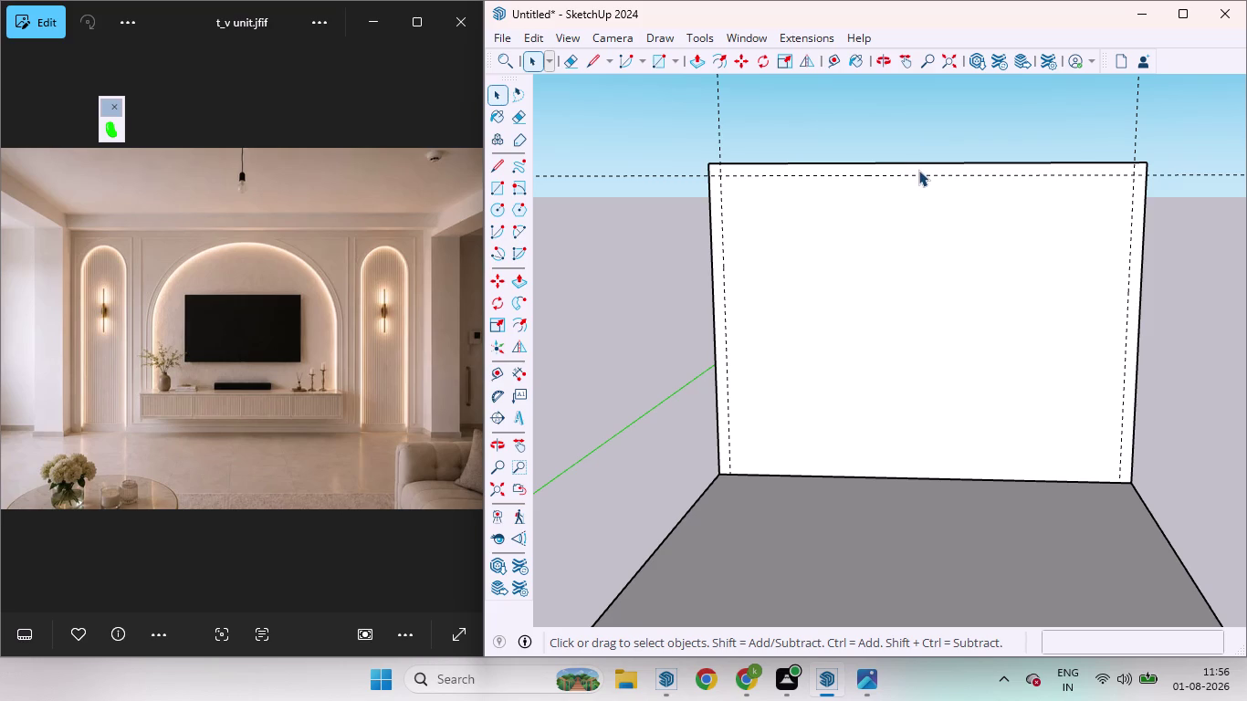
key(l)
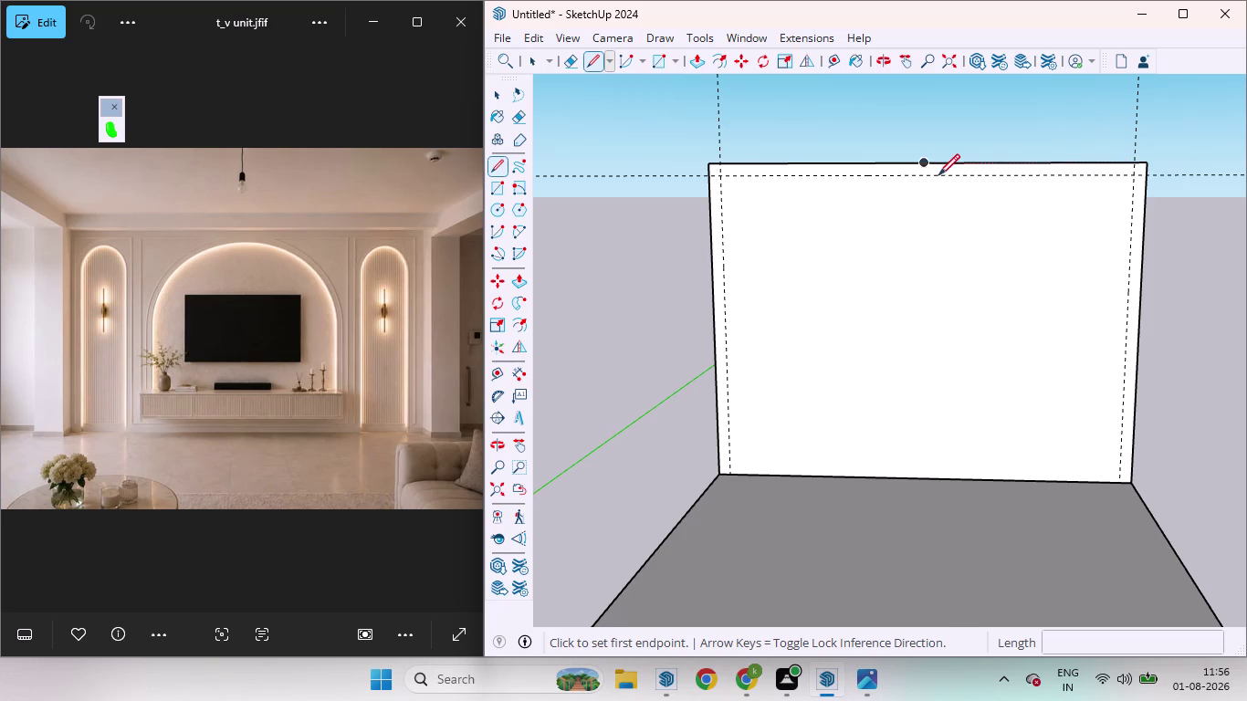
Draw a vertical line from the top edge midpoint to the bottom edge midpoint.
click(922, 163)
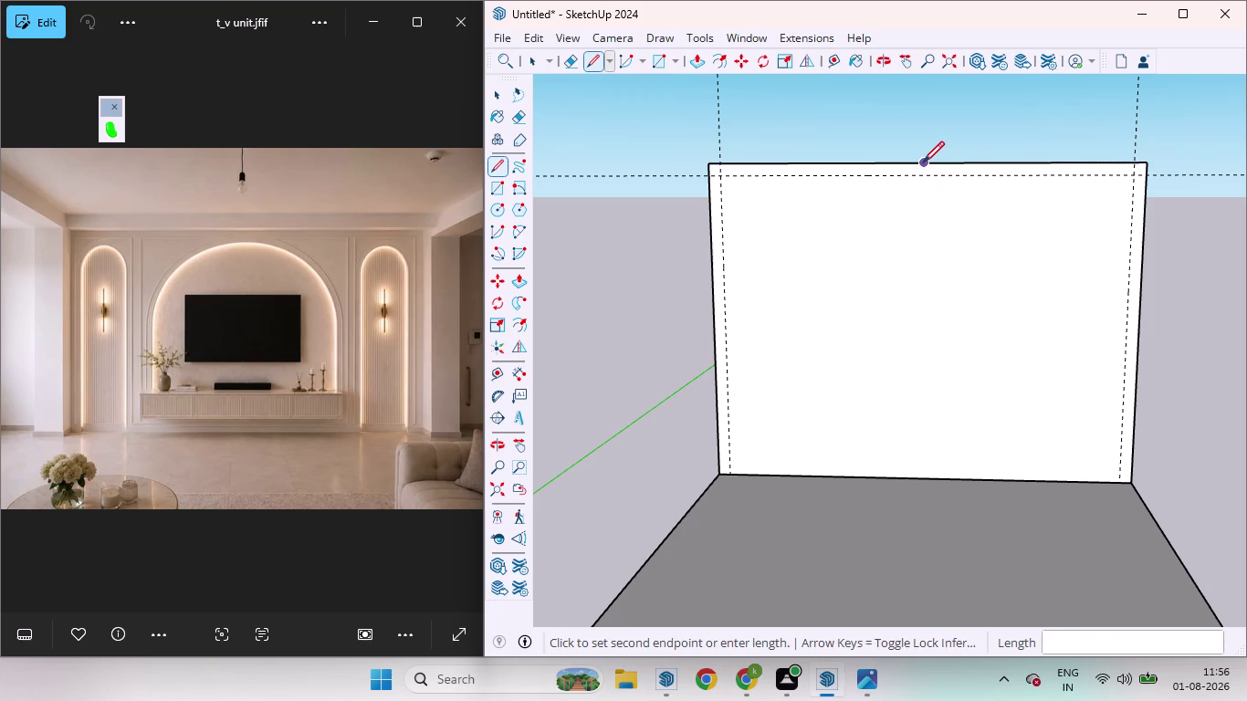
click(931, 476)
key(space)
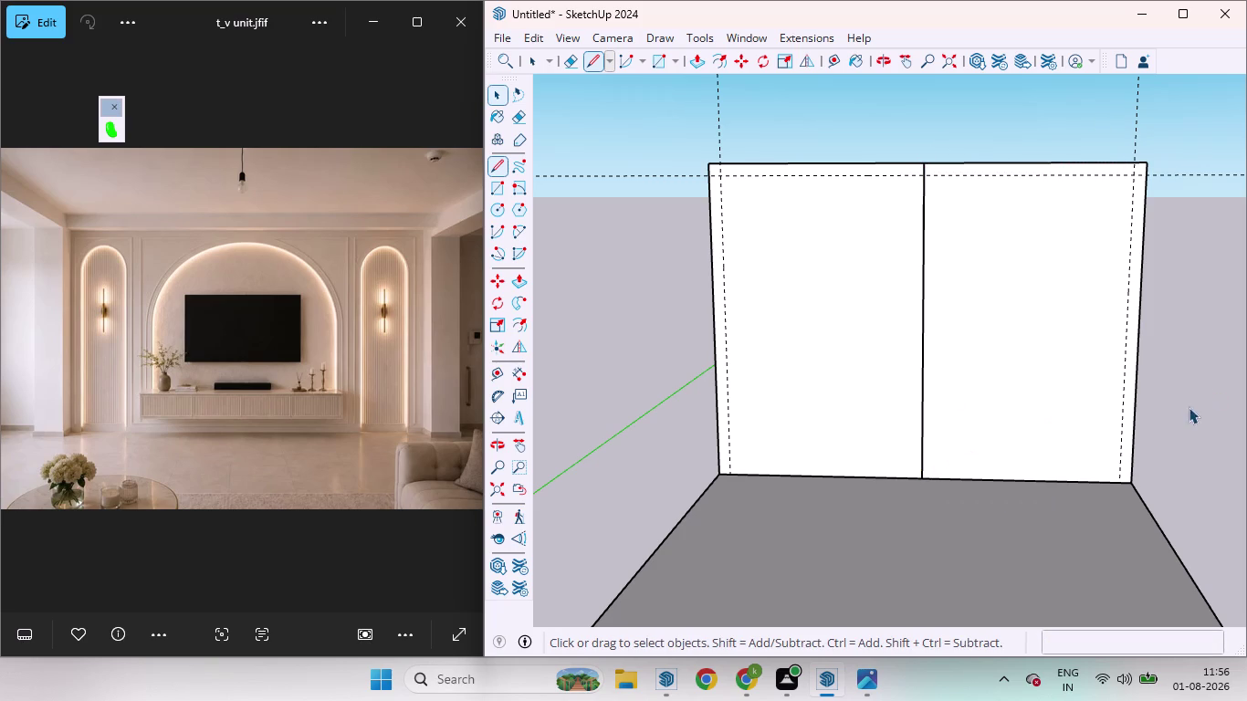
Add vertical guides 2' in from the panel's left and right edges.
key(t)
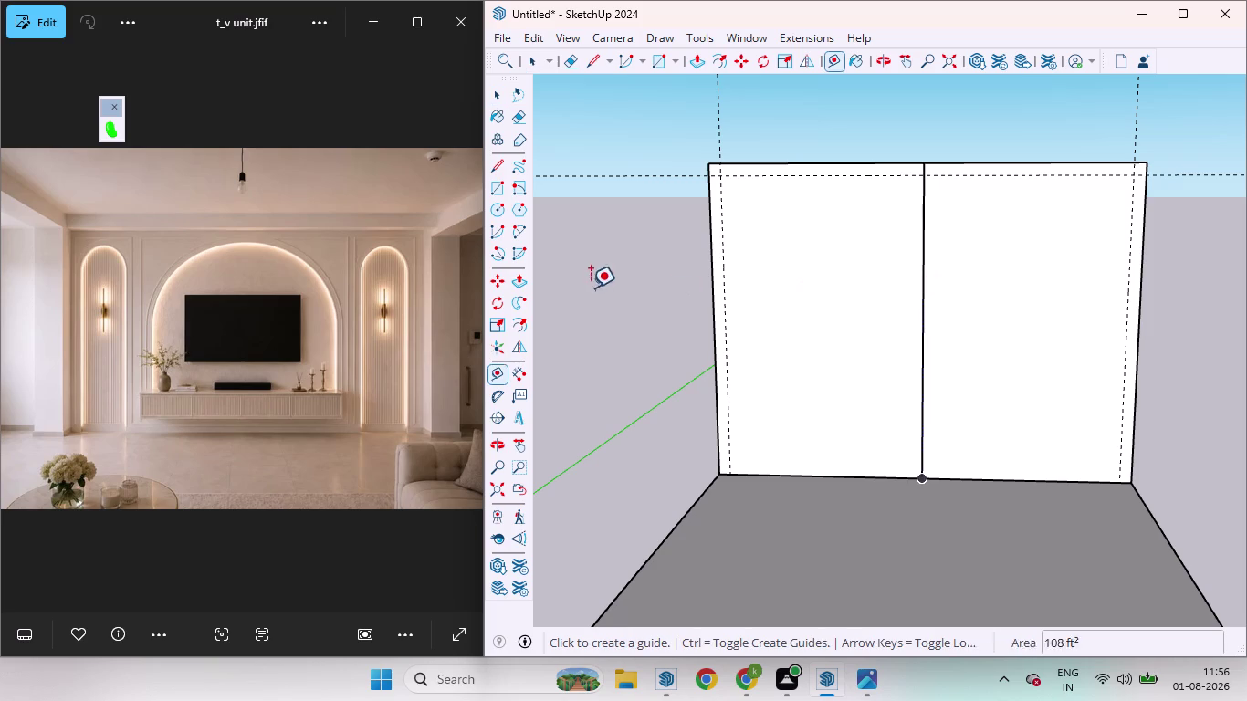
click(725, 300)
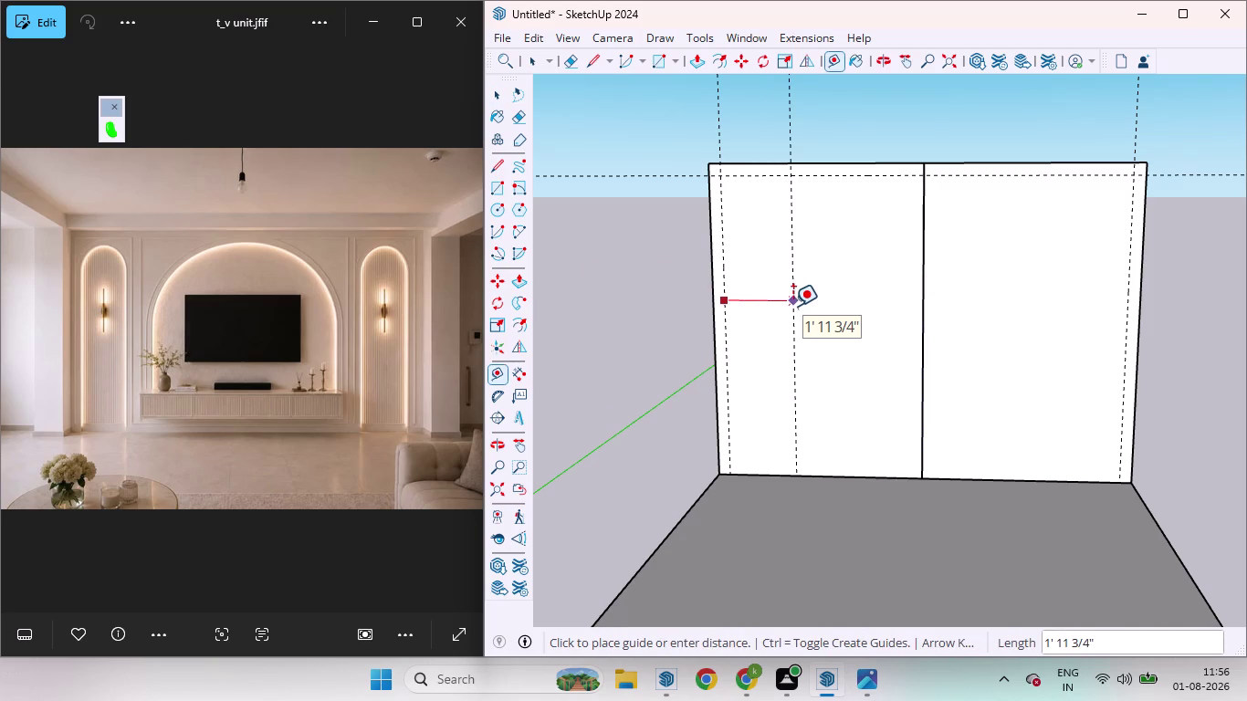
text(2')
key(Return)
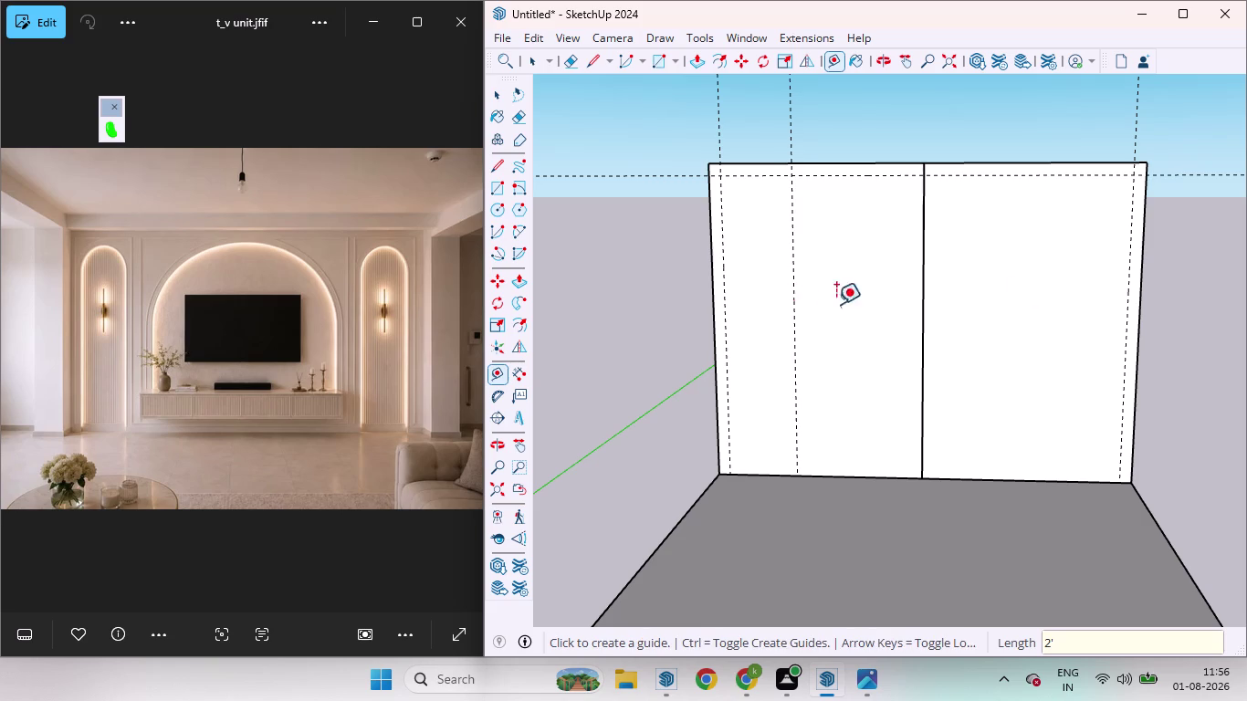
click(1125, 290)
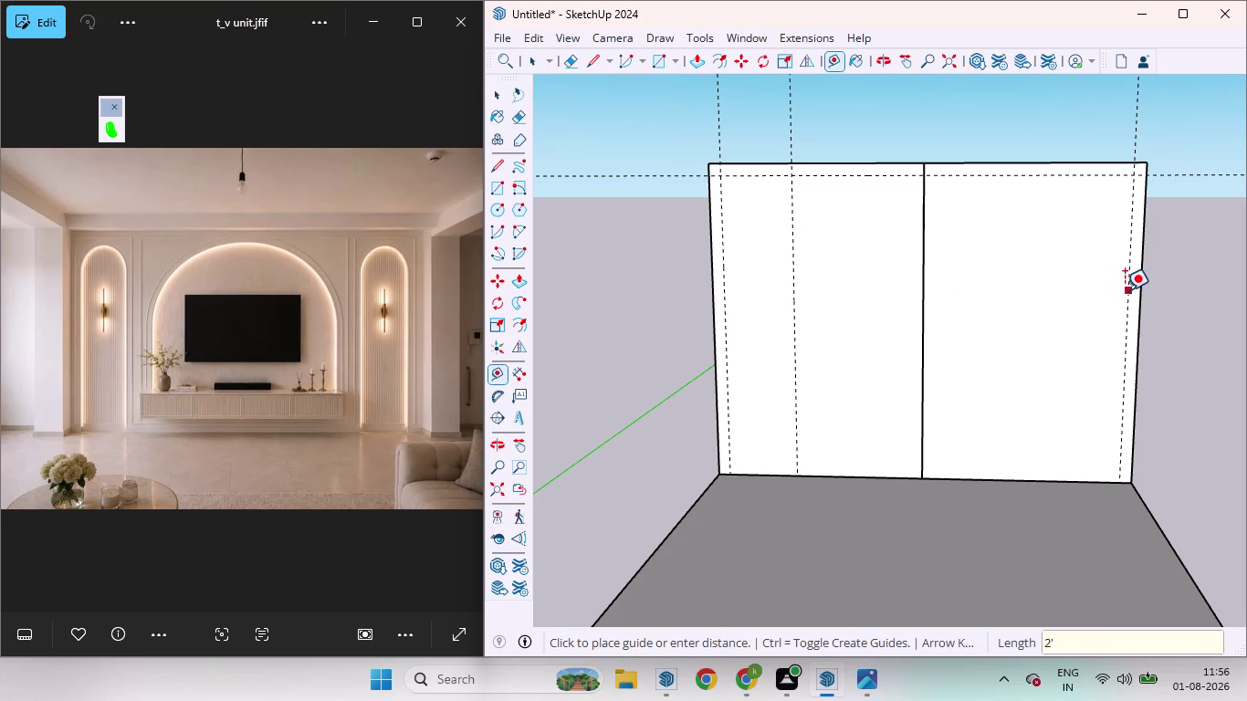
text(2)
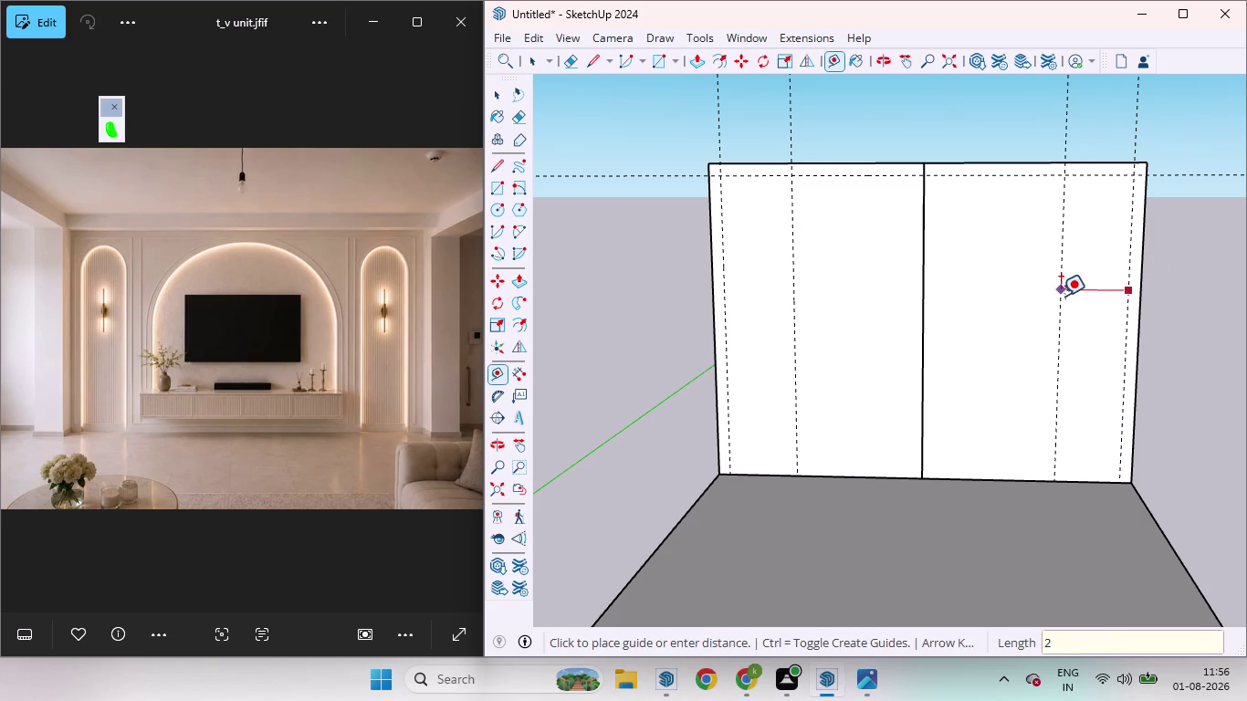
text(')
key(Return)
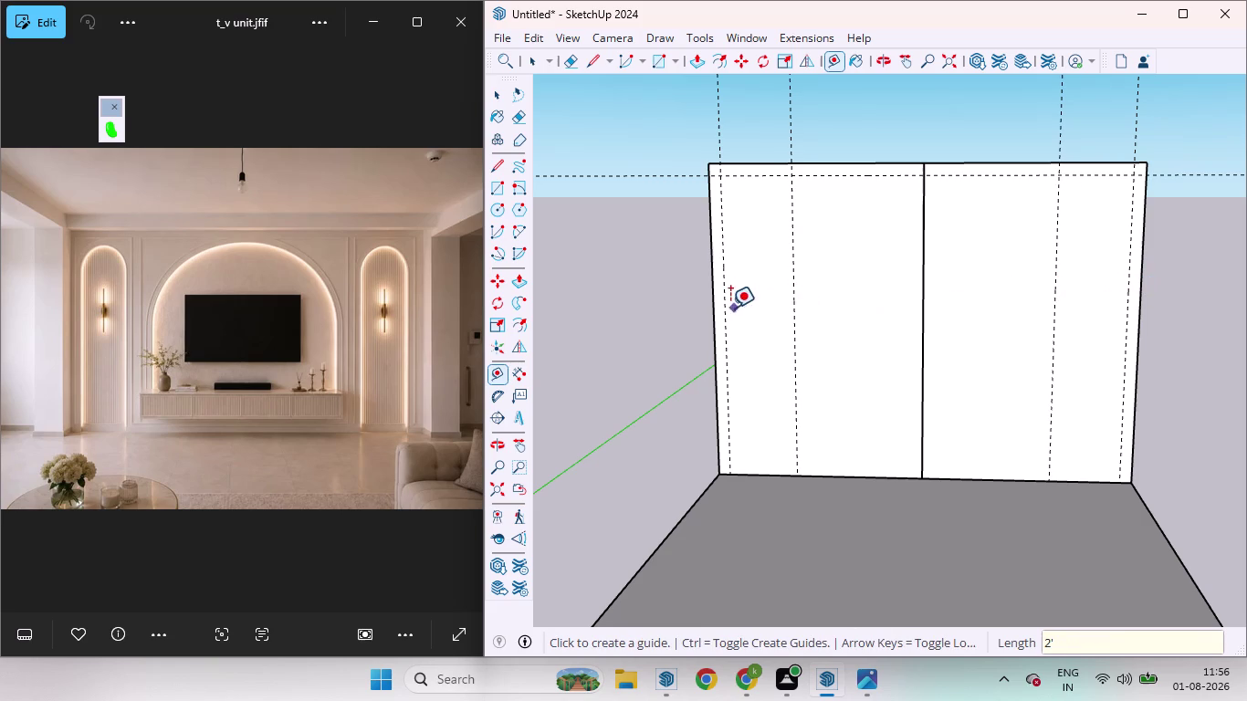
Add vertical guides offset 4 from the left and right side lines.
click(796, 291)
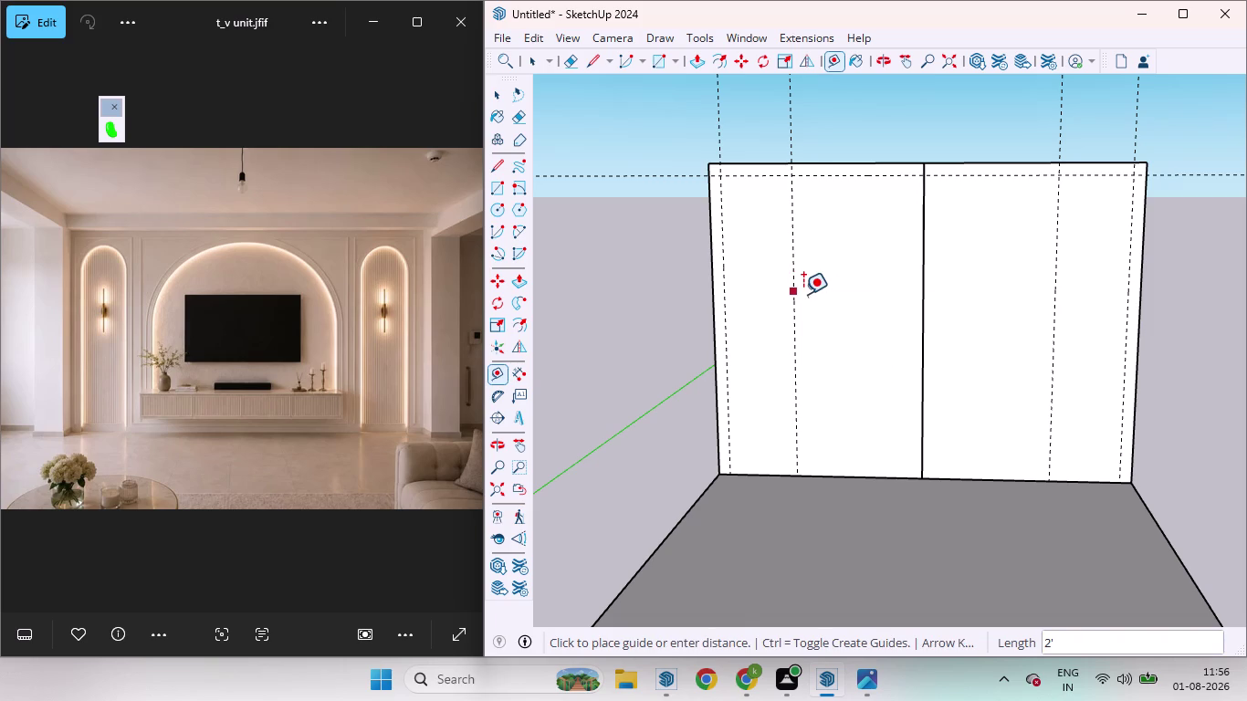
key(4)
key(Return)
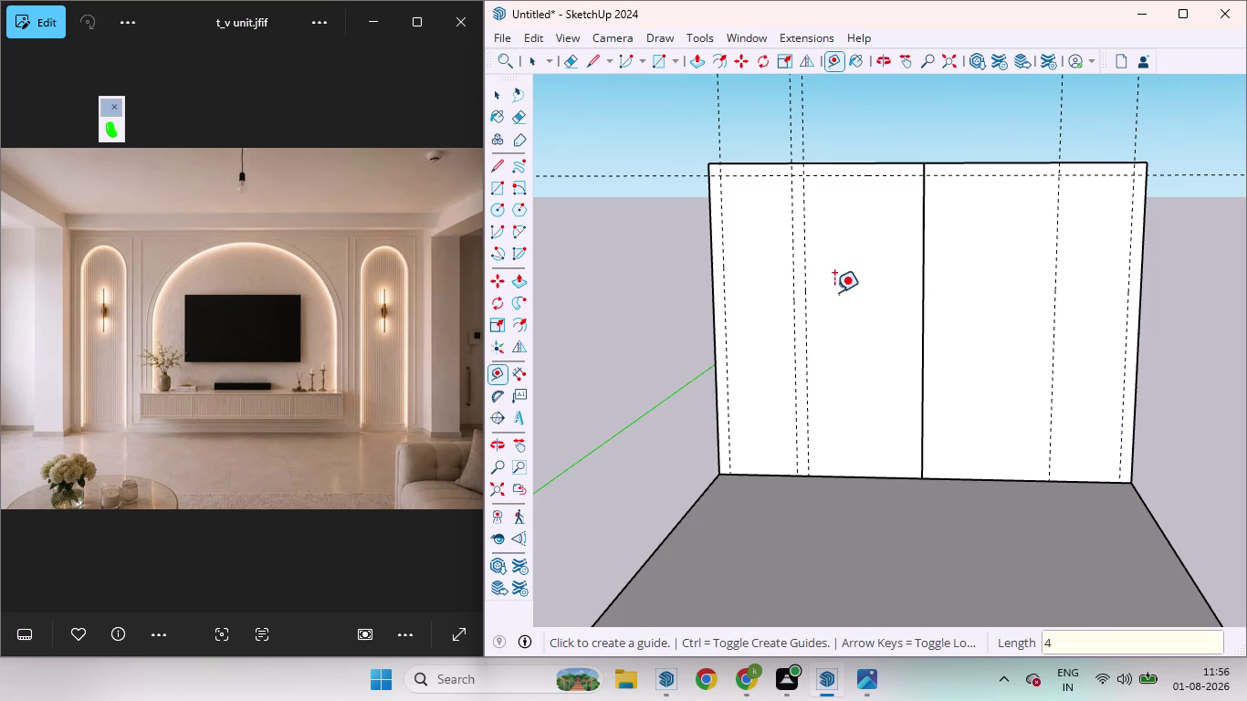
click(1054, 289)
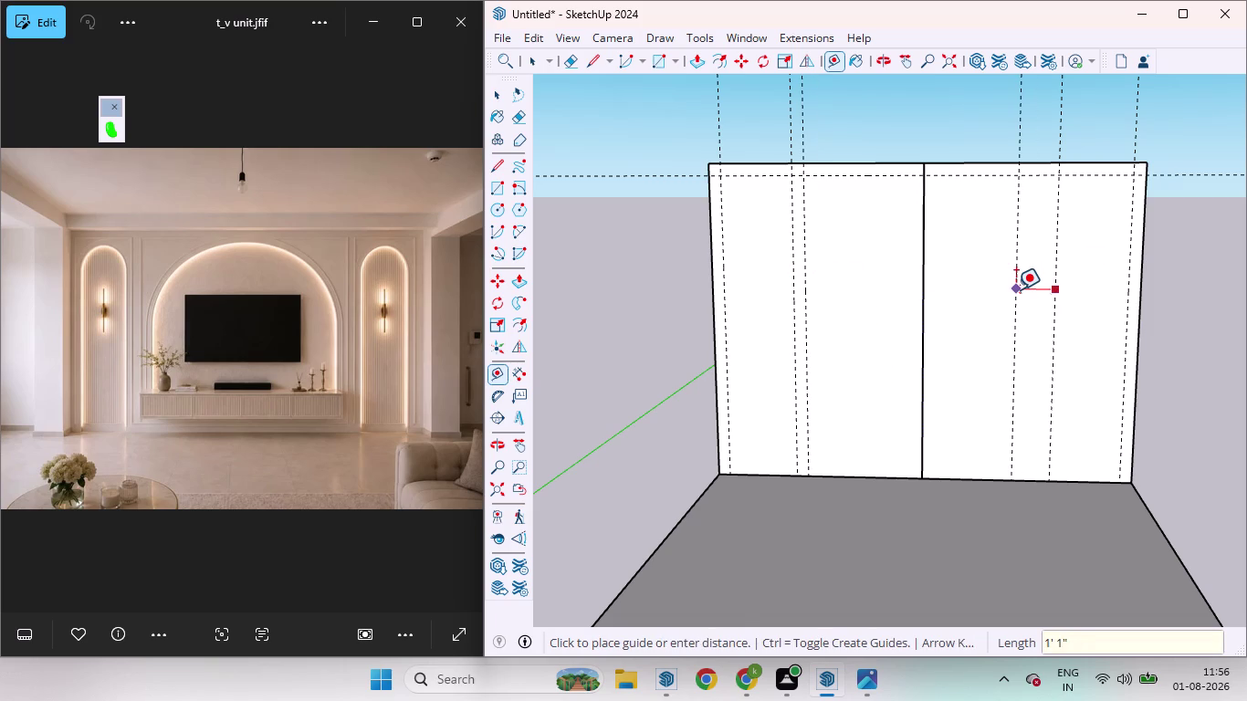
key(4)
key(Return)
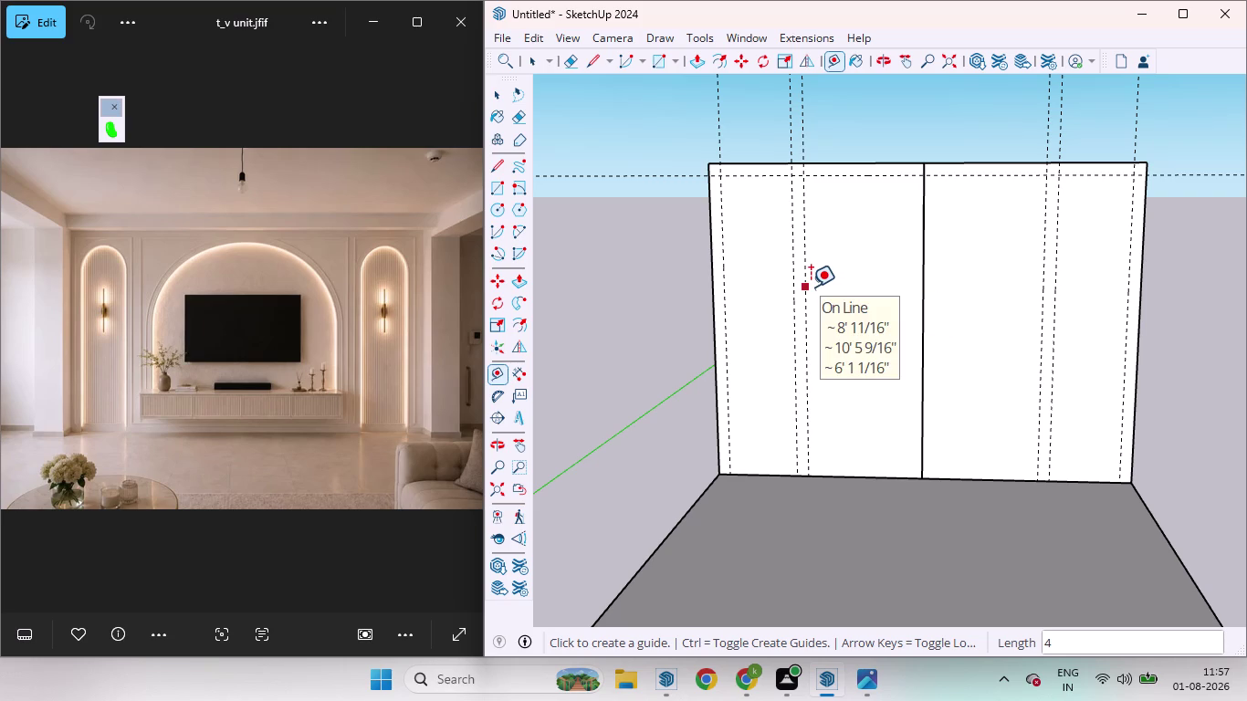
Add another pair of vertical guides offset 4 from the left and right guides.
click(811, 286)
key(4)
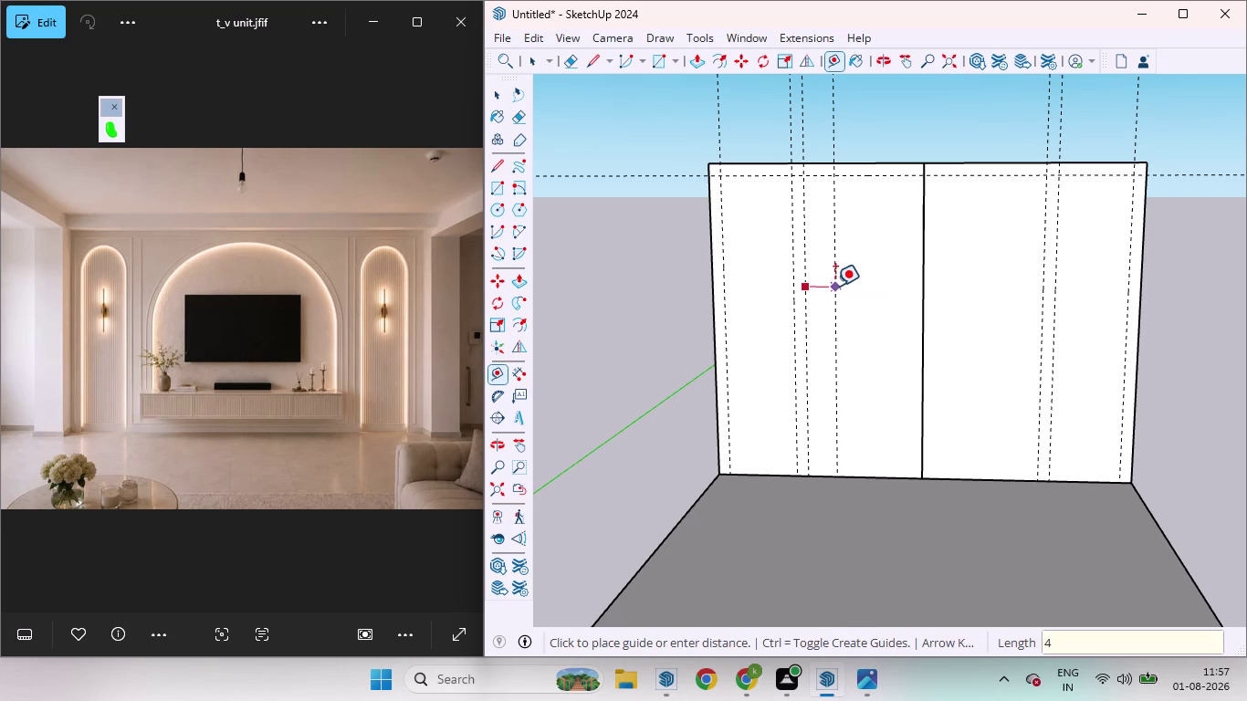
key(Return)
click(1040, 285)
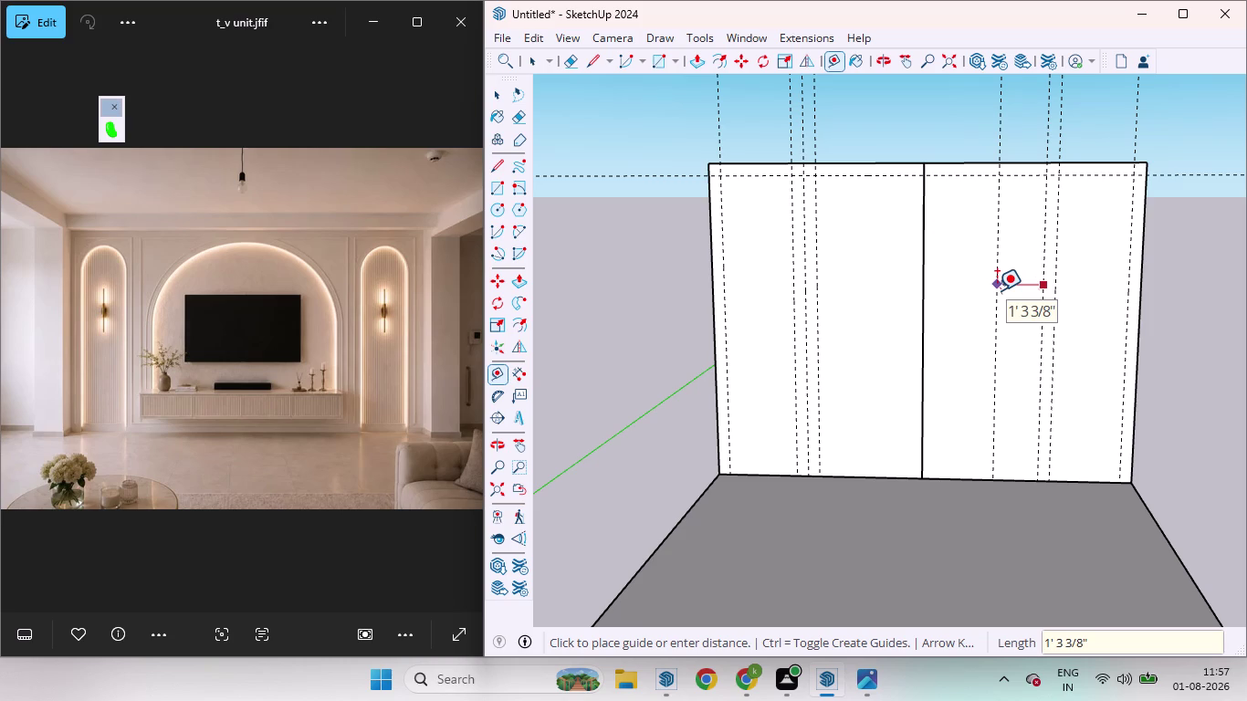
key(4)
key(Return)
key(space)
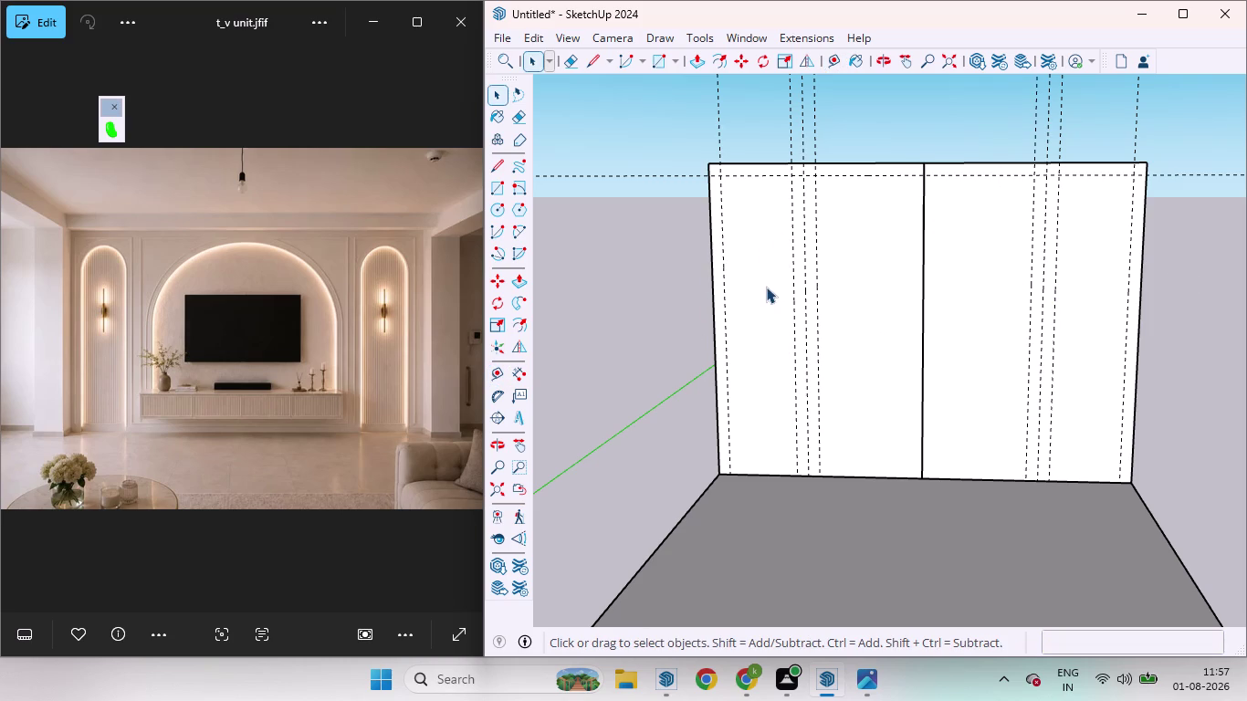
Draw tall rectangles between top and bottom guide intersections at the panel's left and right ends.
key(t)
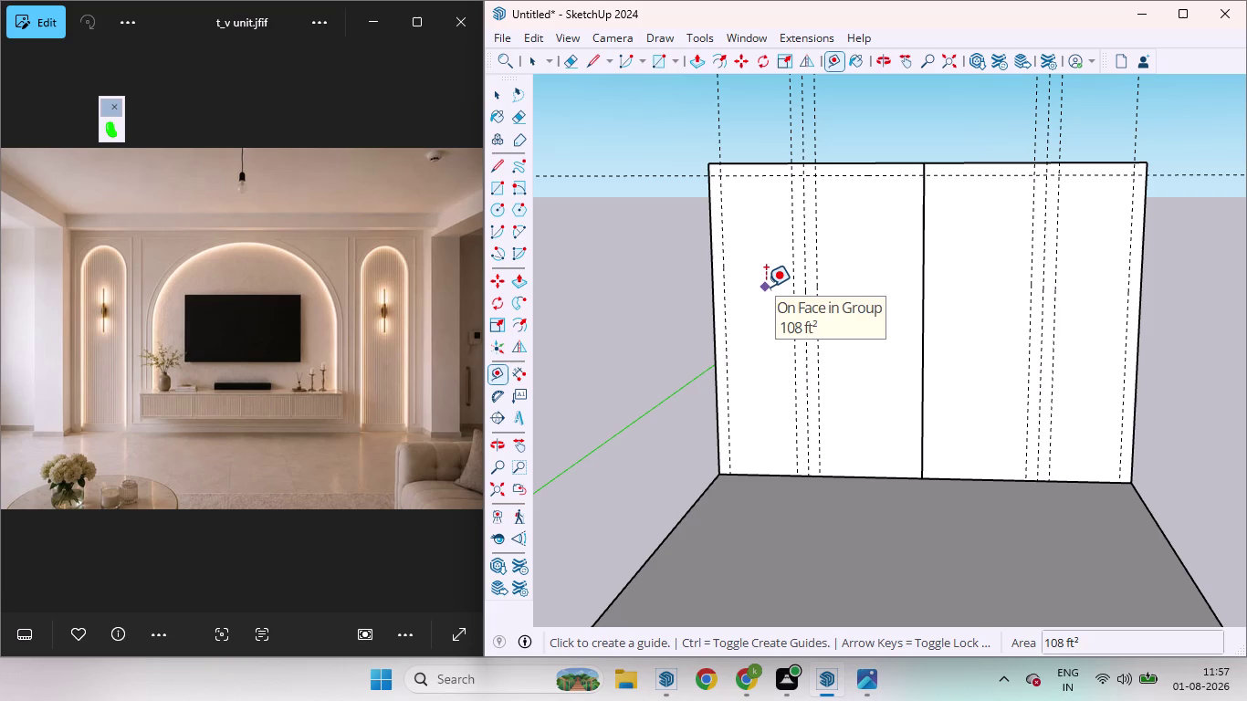
key(BackSpace)
key(r)
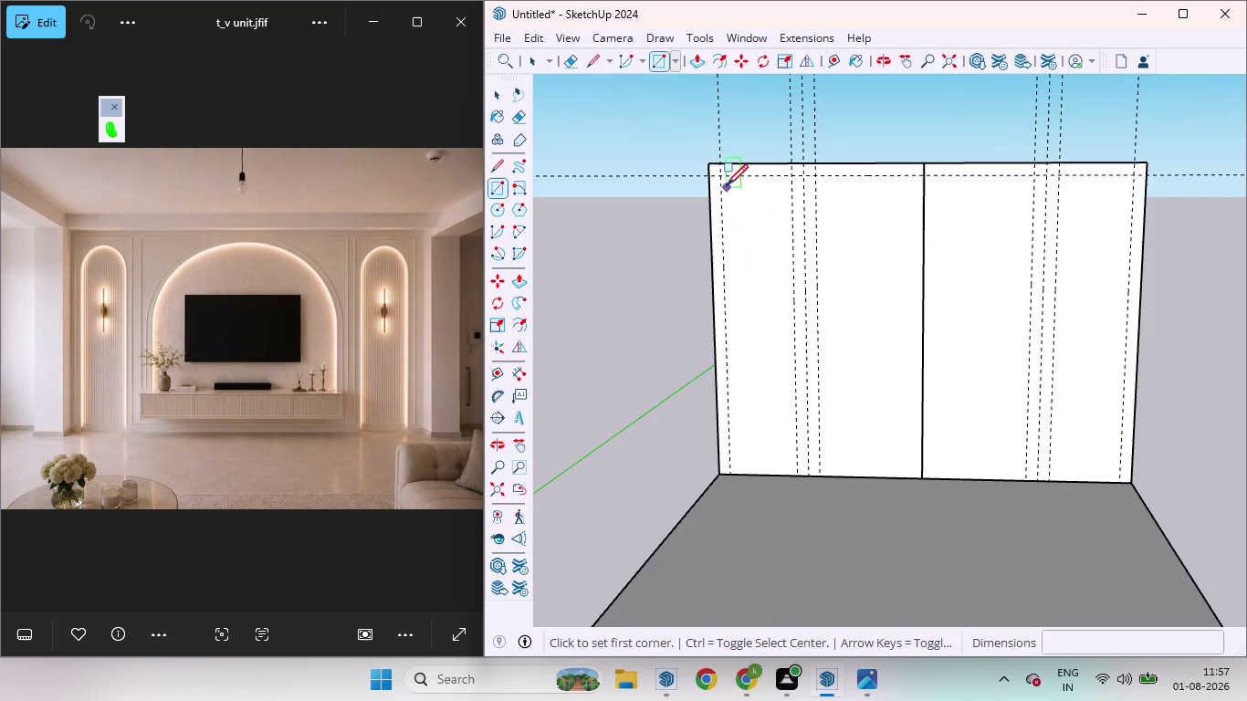
click(723, 180)
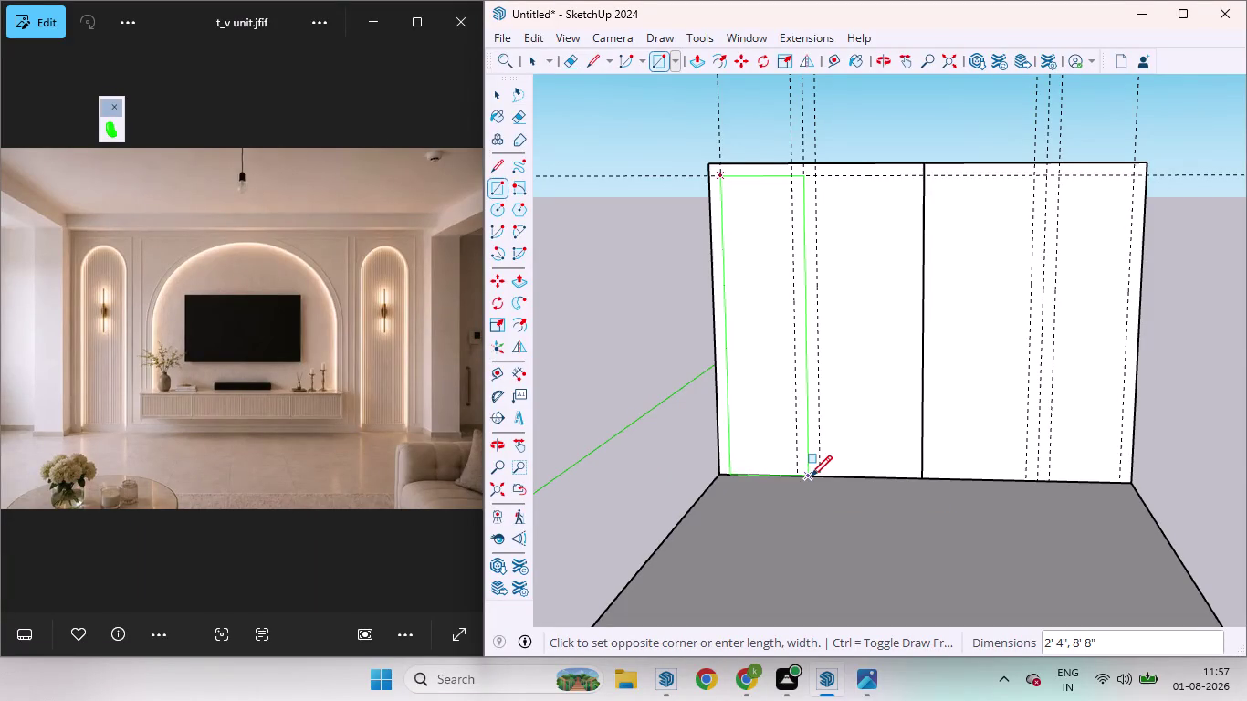
click(811, 477)
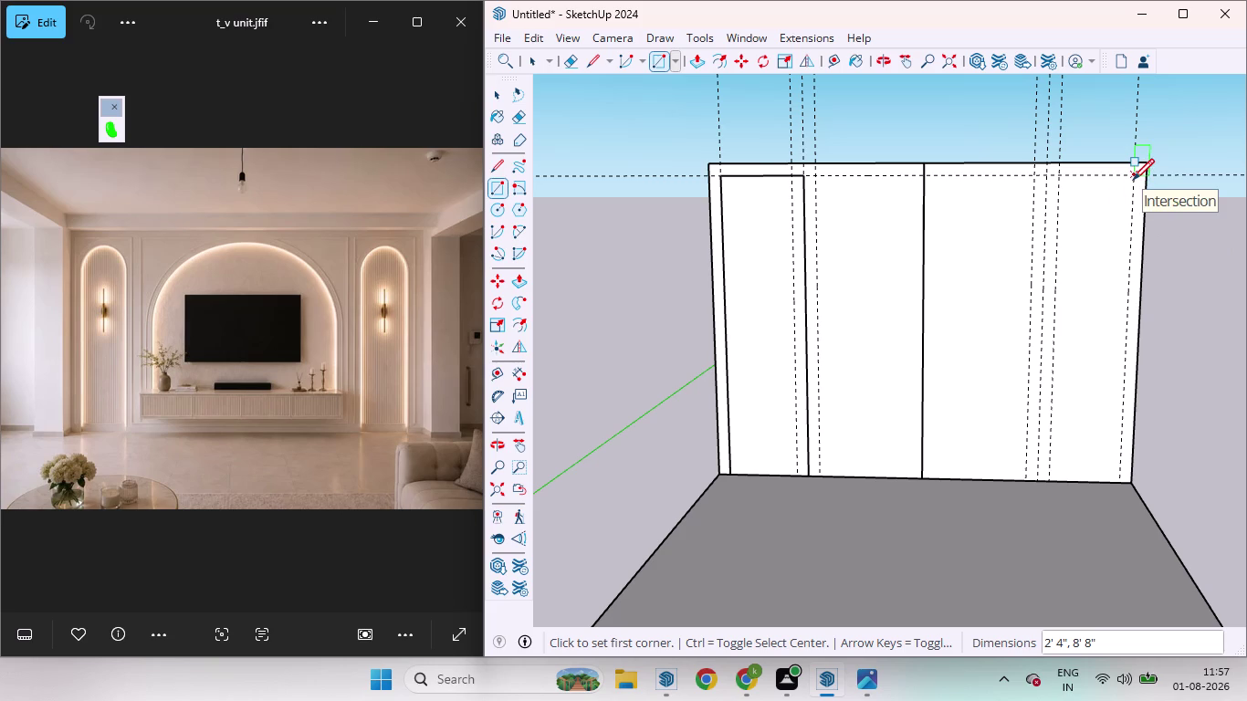
click(1132, 180)
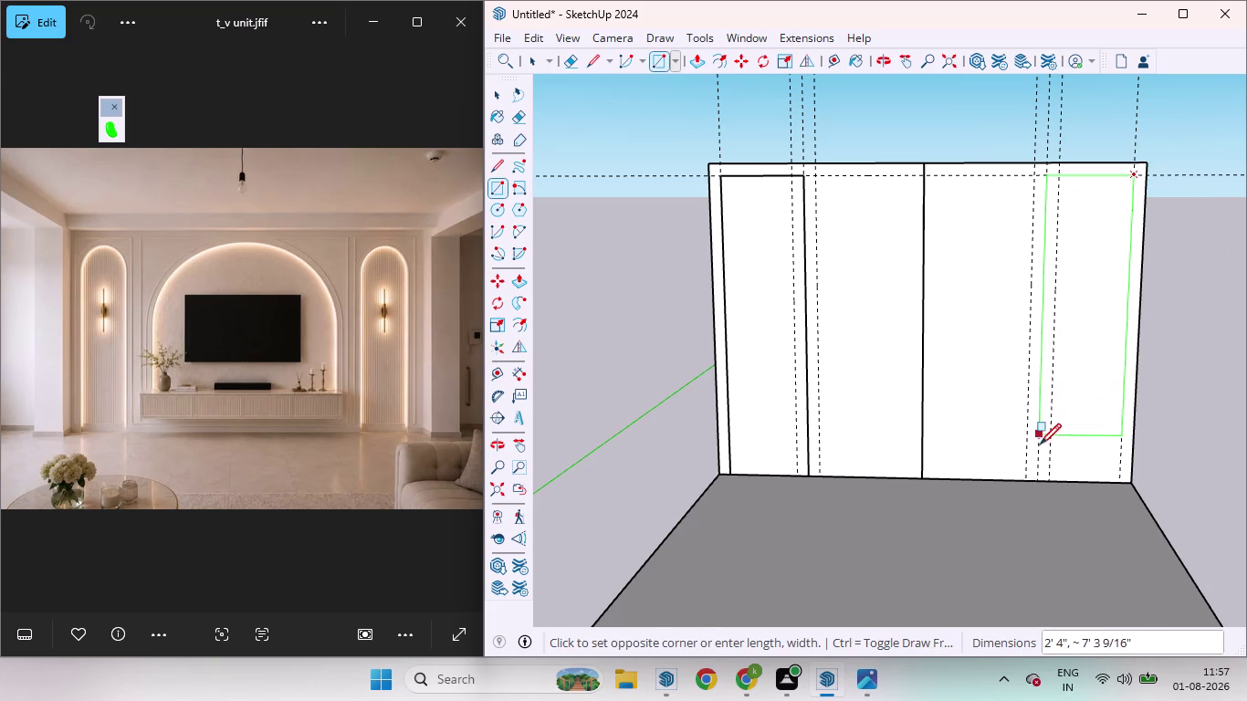
click(1038, 480)
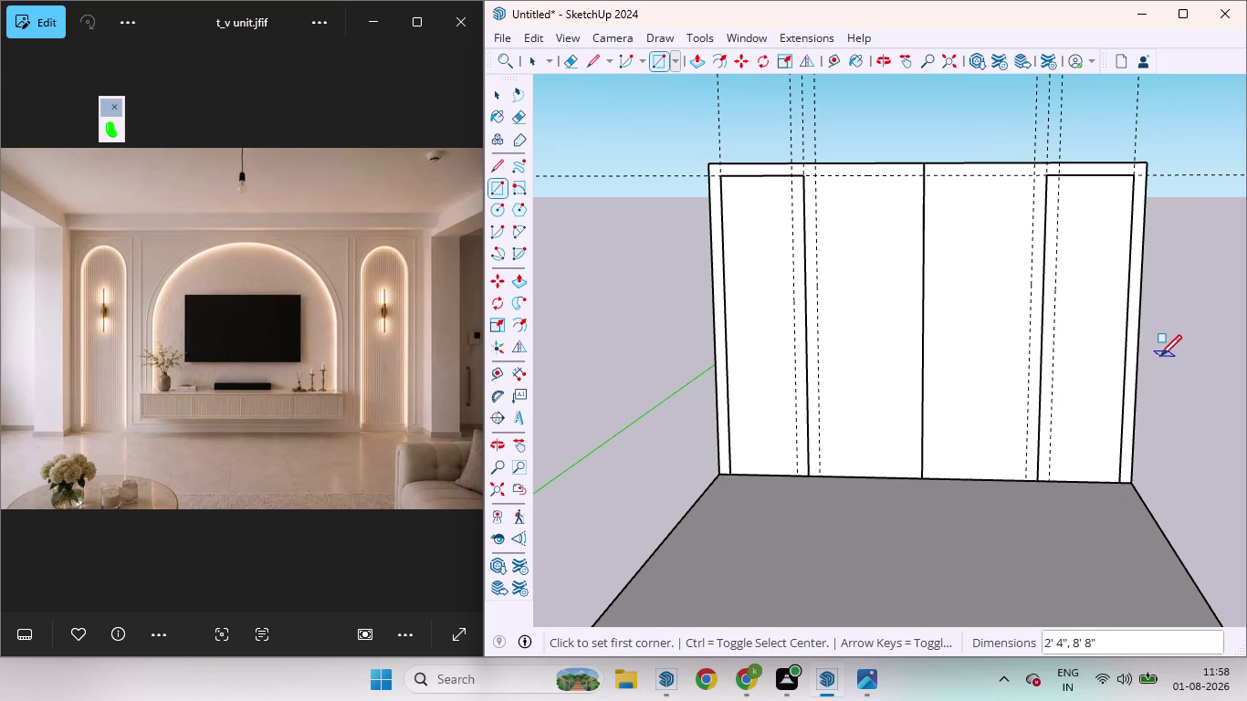
key(space)
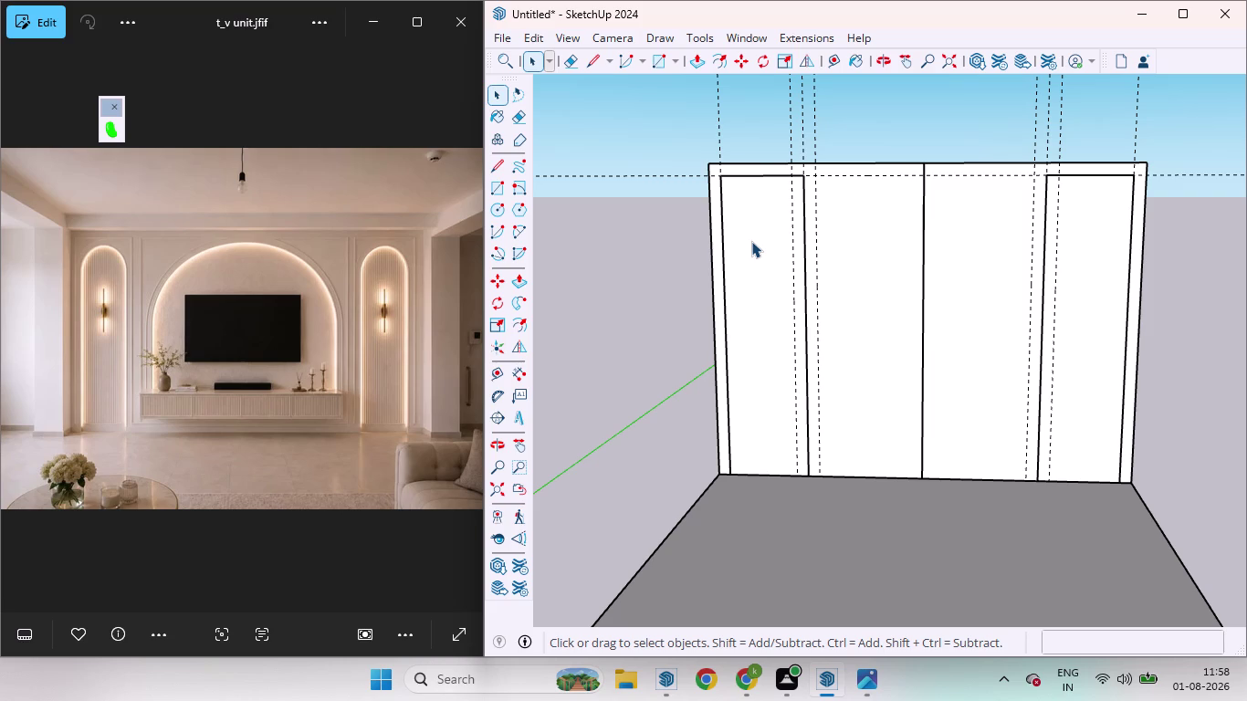
Place a horizontal guide offset 4 above the bottom edge, abandoning a trial rectangle.
key(t)
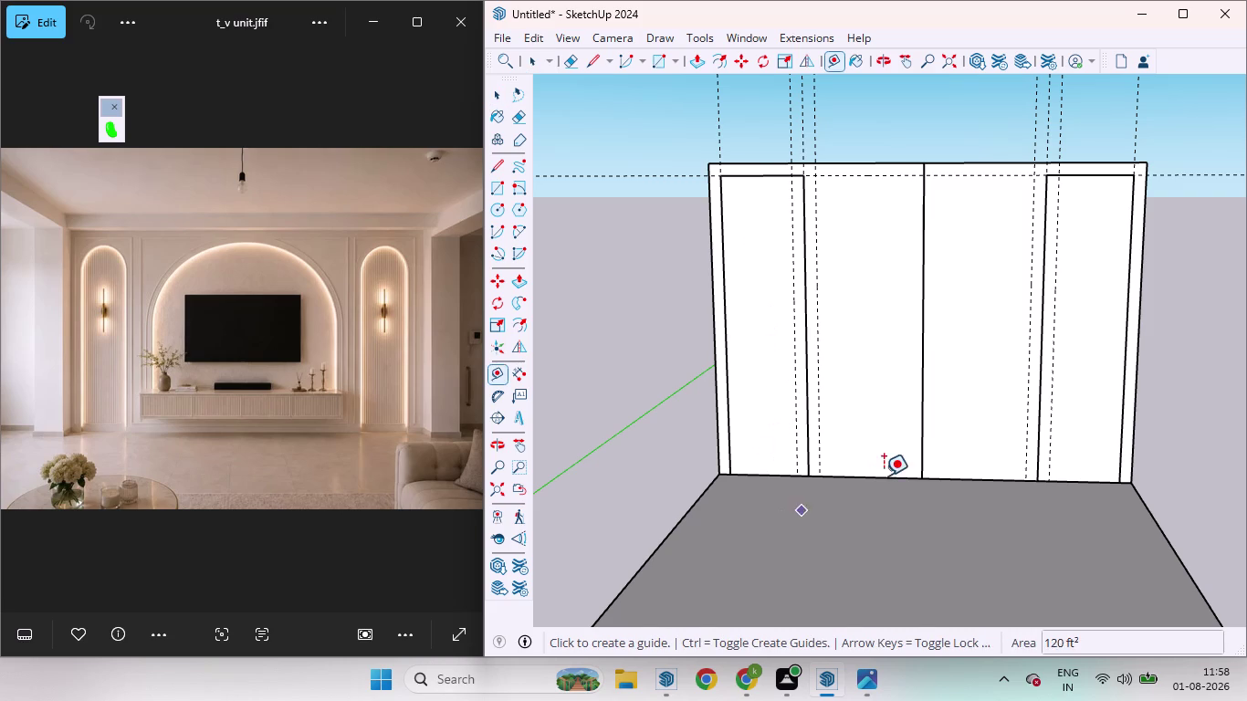
click(865, 477)
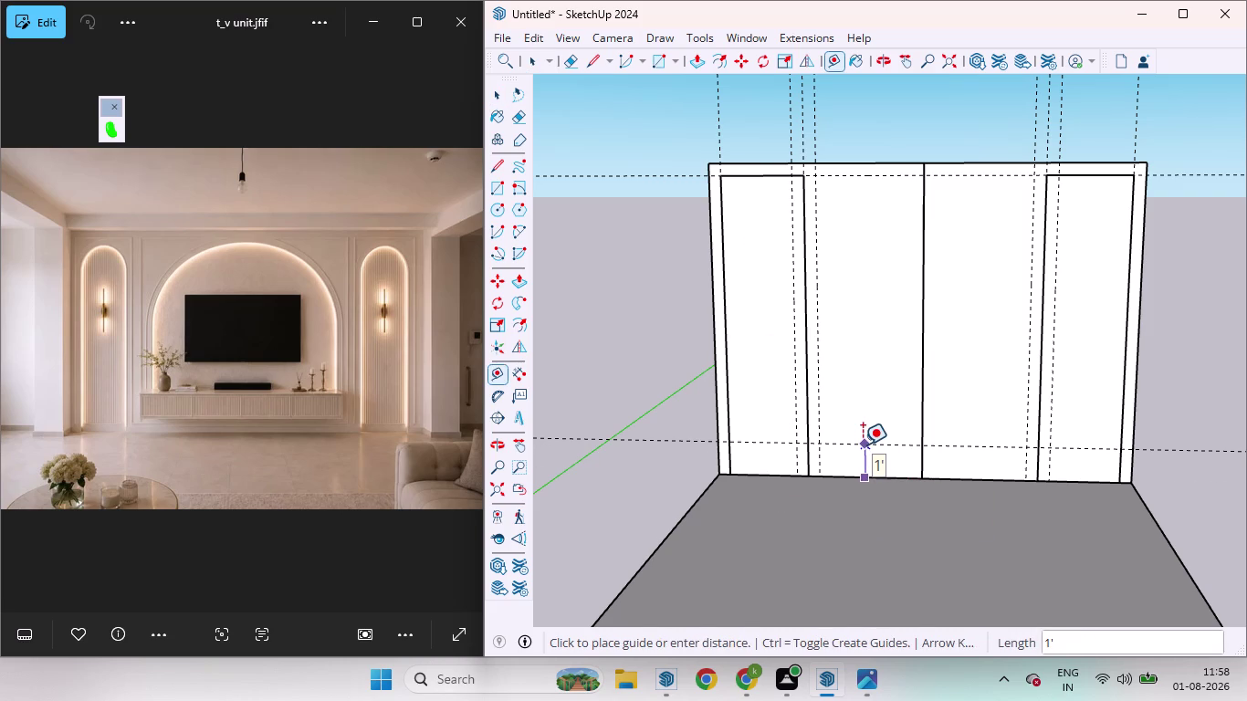
key(4)
key(Return)
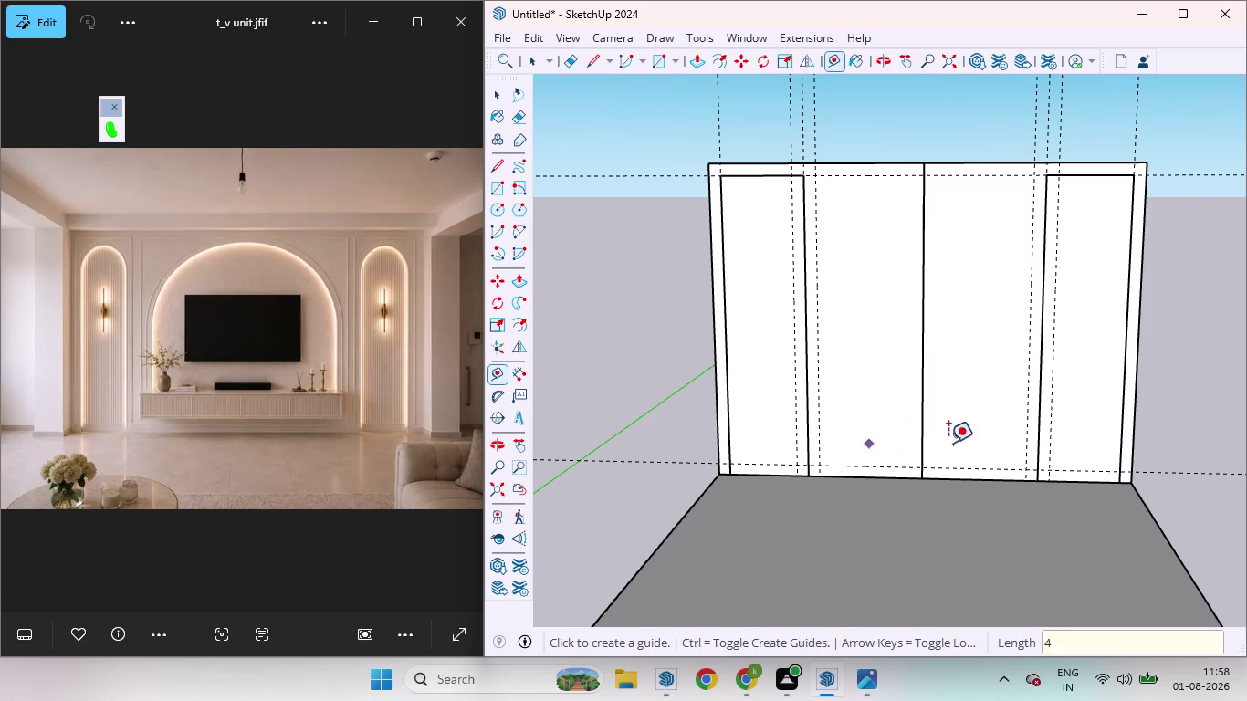
key(space)
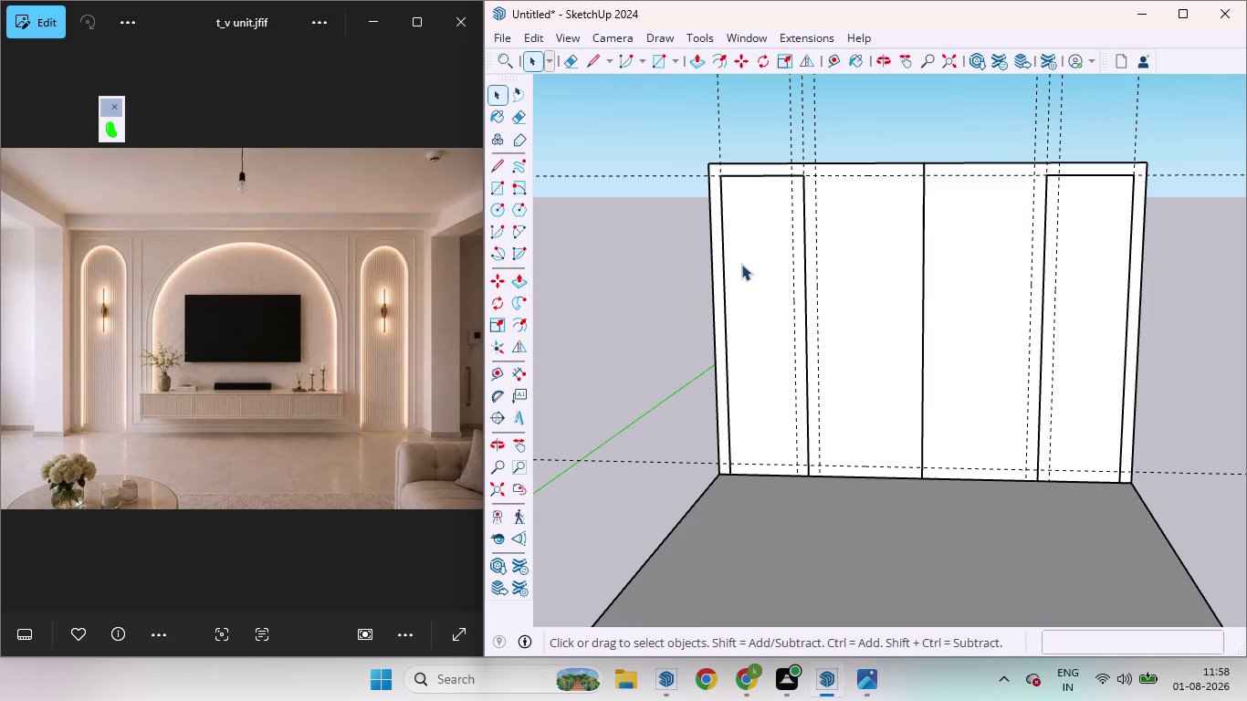
key(r)
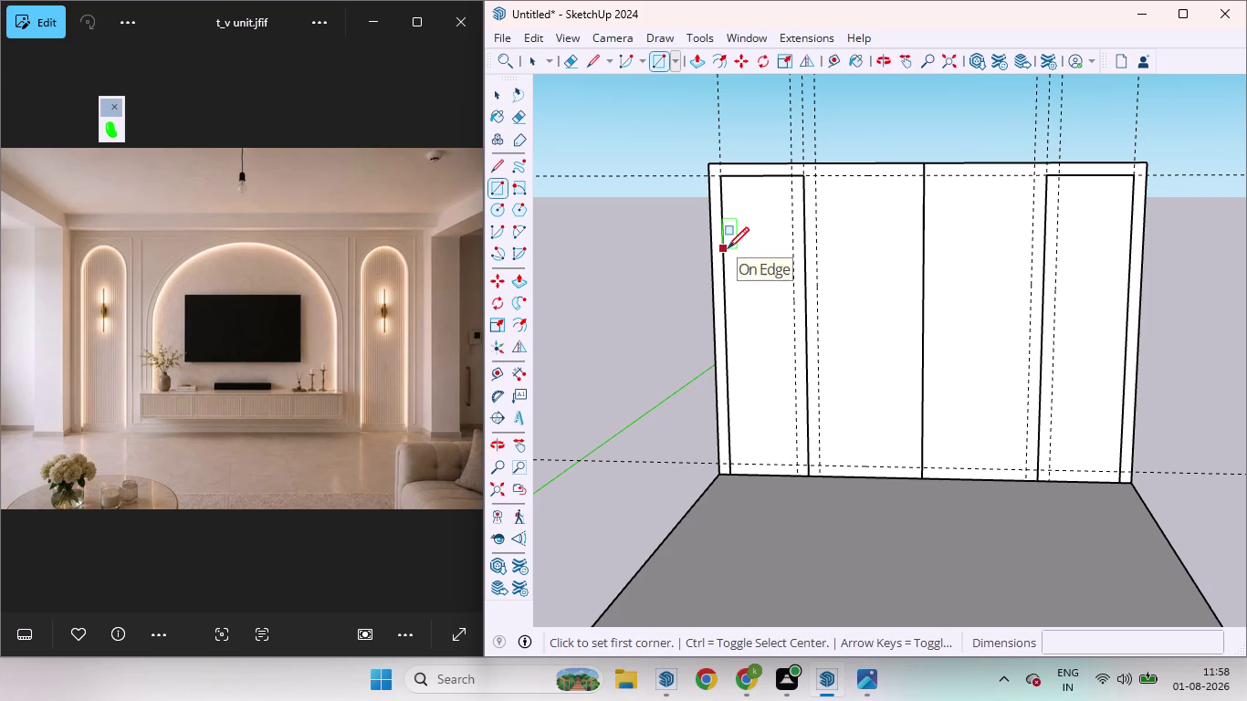
click(728, 248)
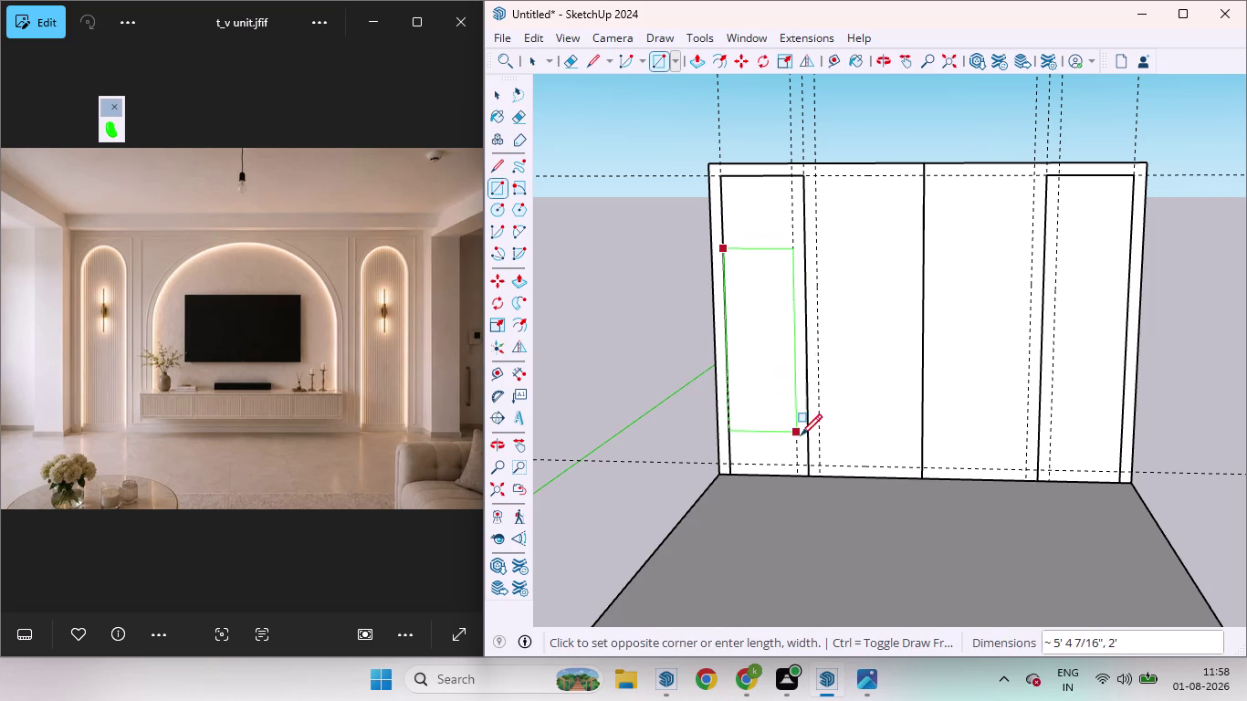
key(space)
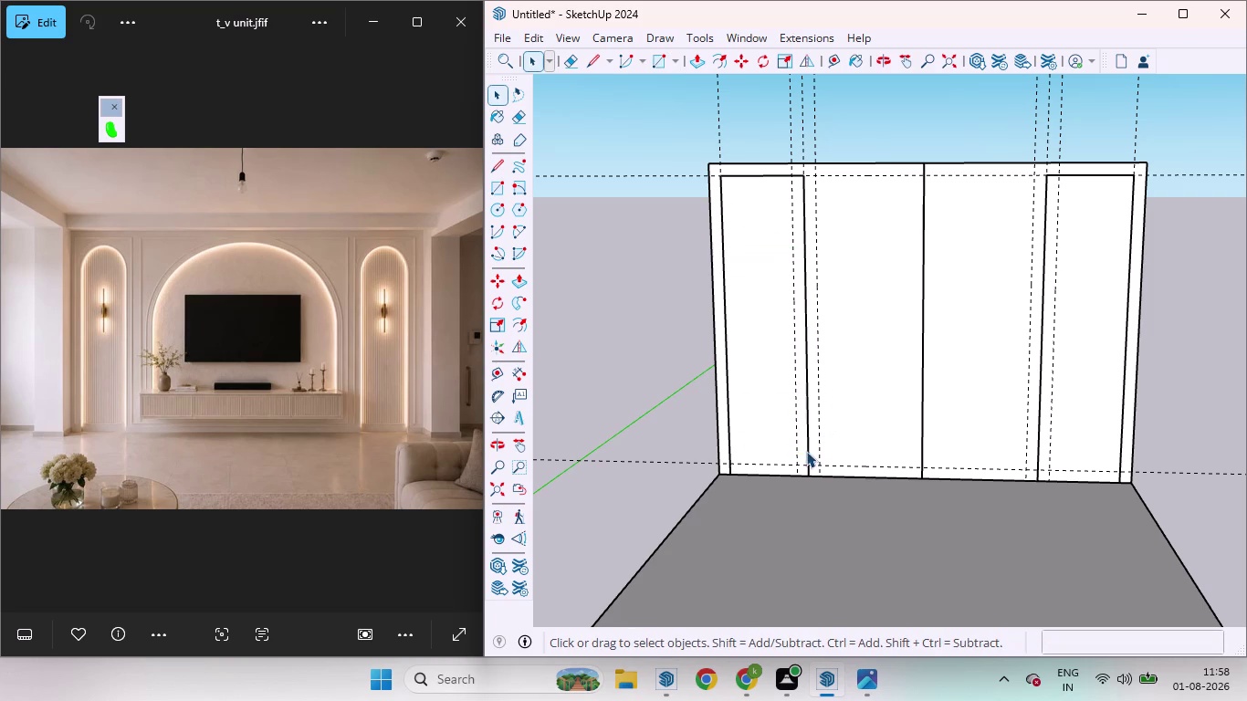
Add vertical guides offset 2 inside the left side panel's outer and inner edges.
key(t)
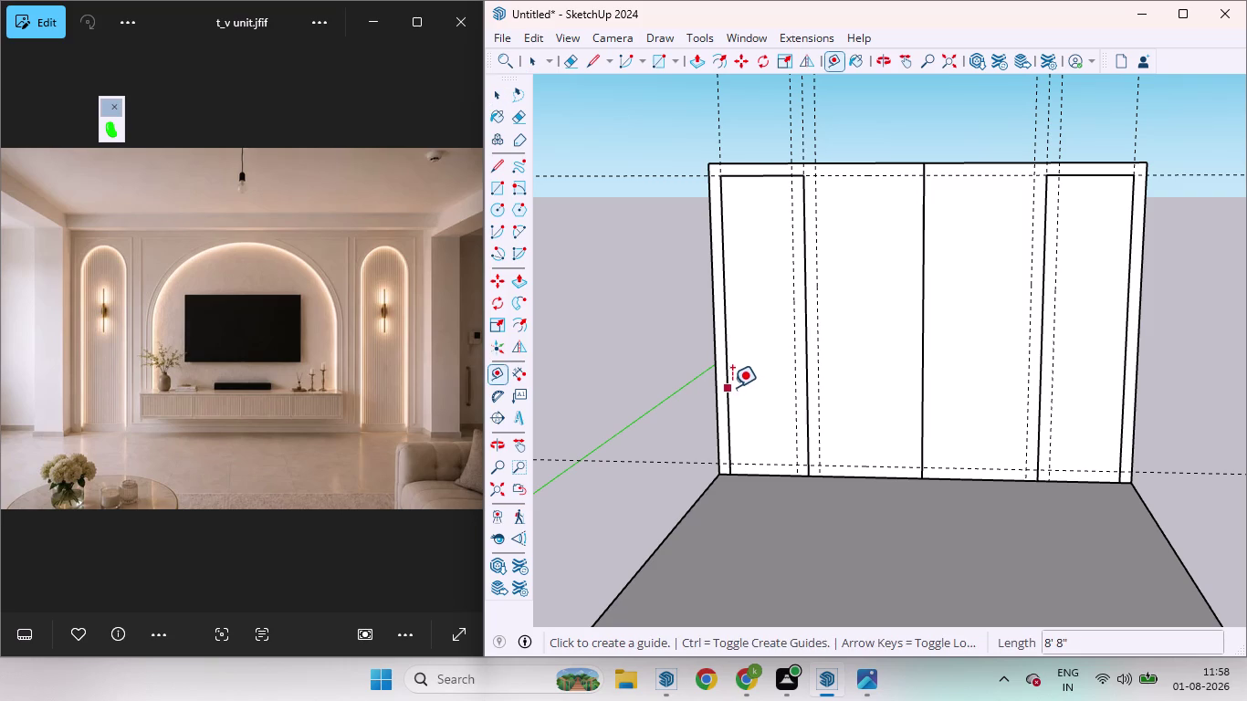
click(731, 386)
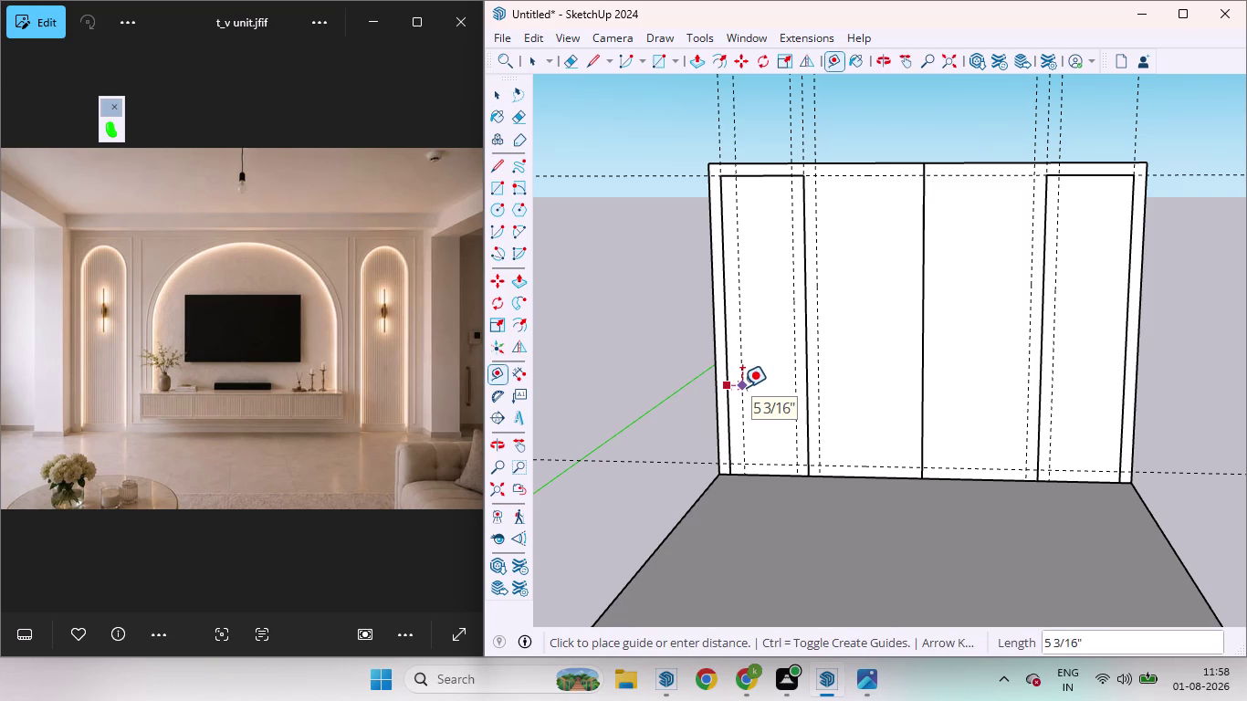
key(2)
key(Return)
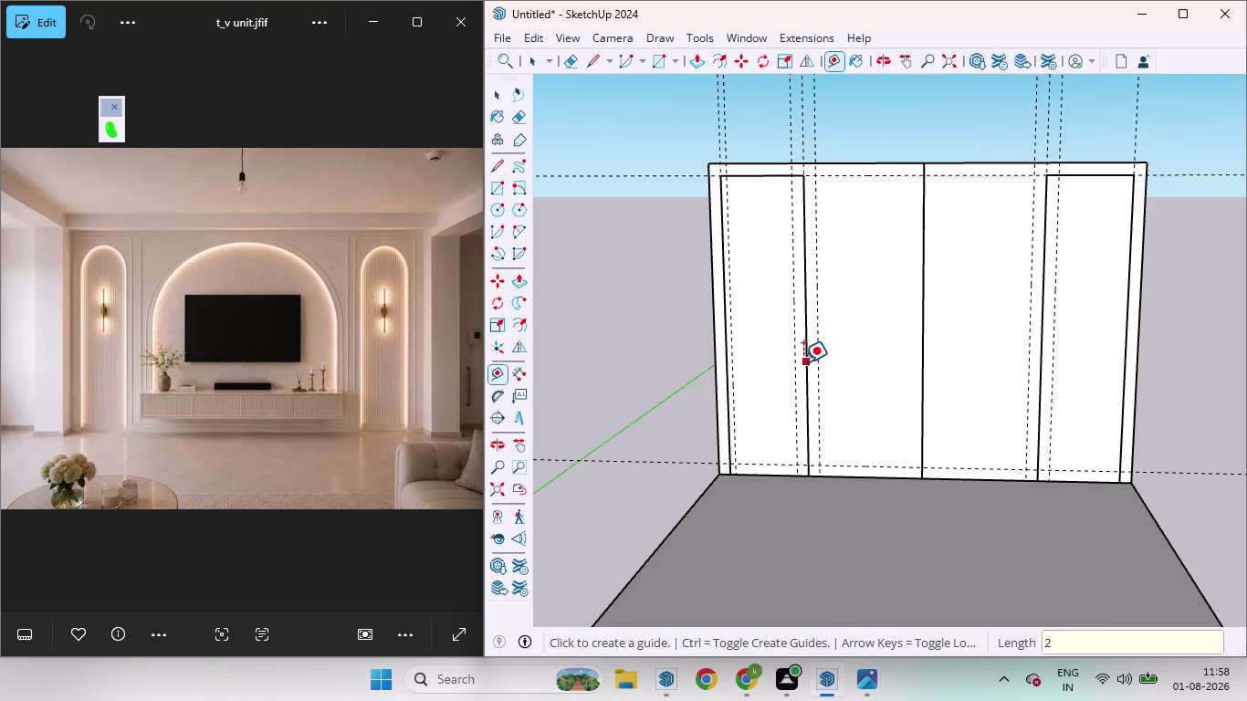
click(804, 362)
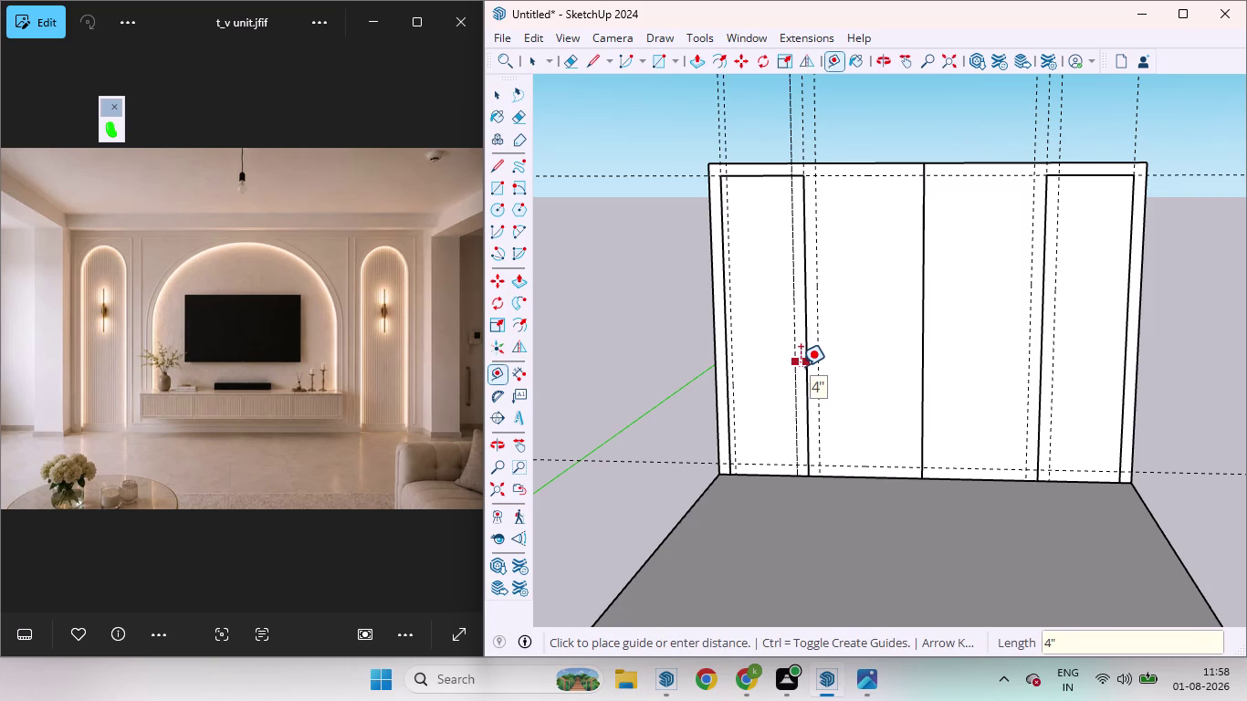
key(2)
key(Return)
key(space)
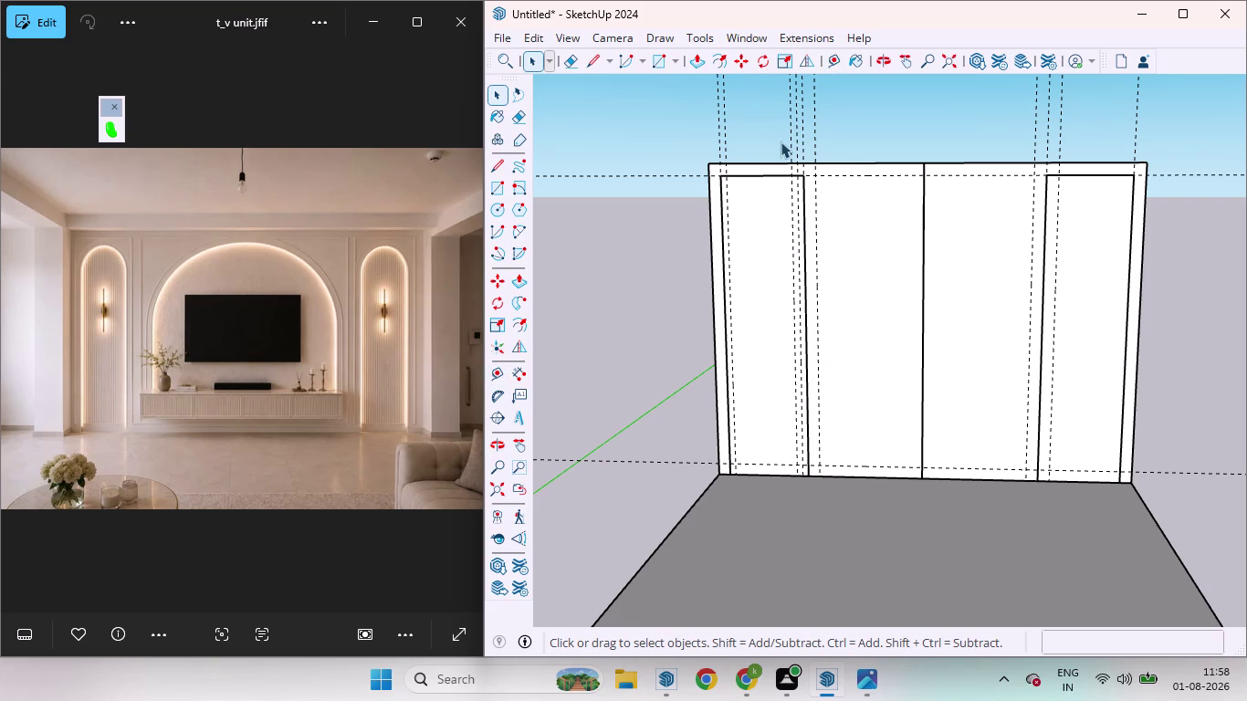
Delete an unwanted element near the top of the panel.
click(791, 134)
key(Delete)
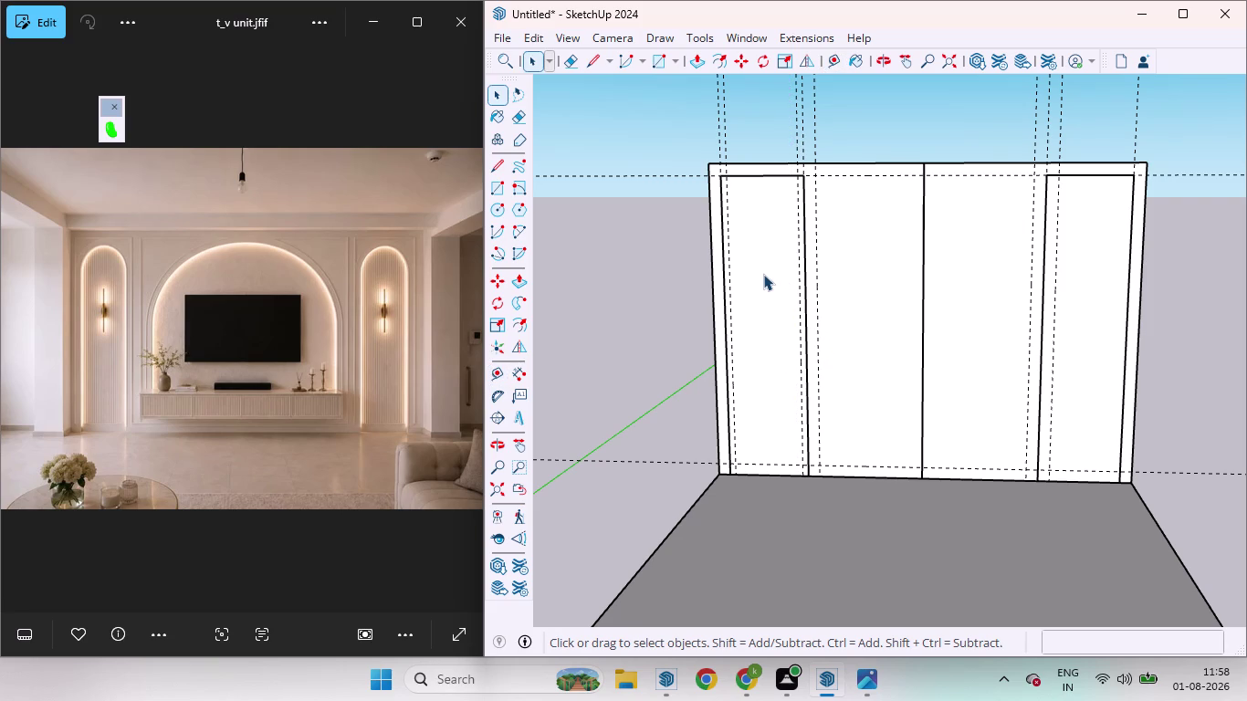
key(r)
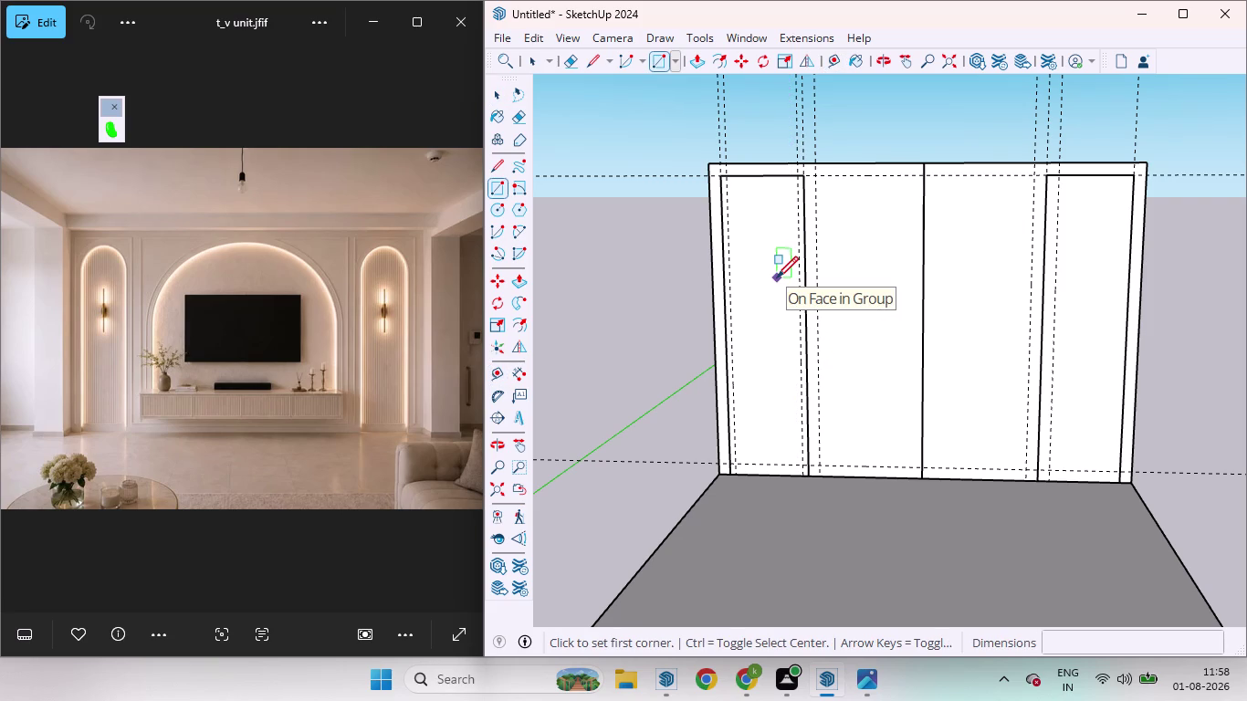